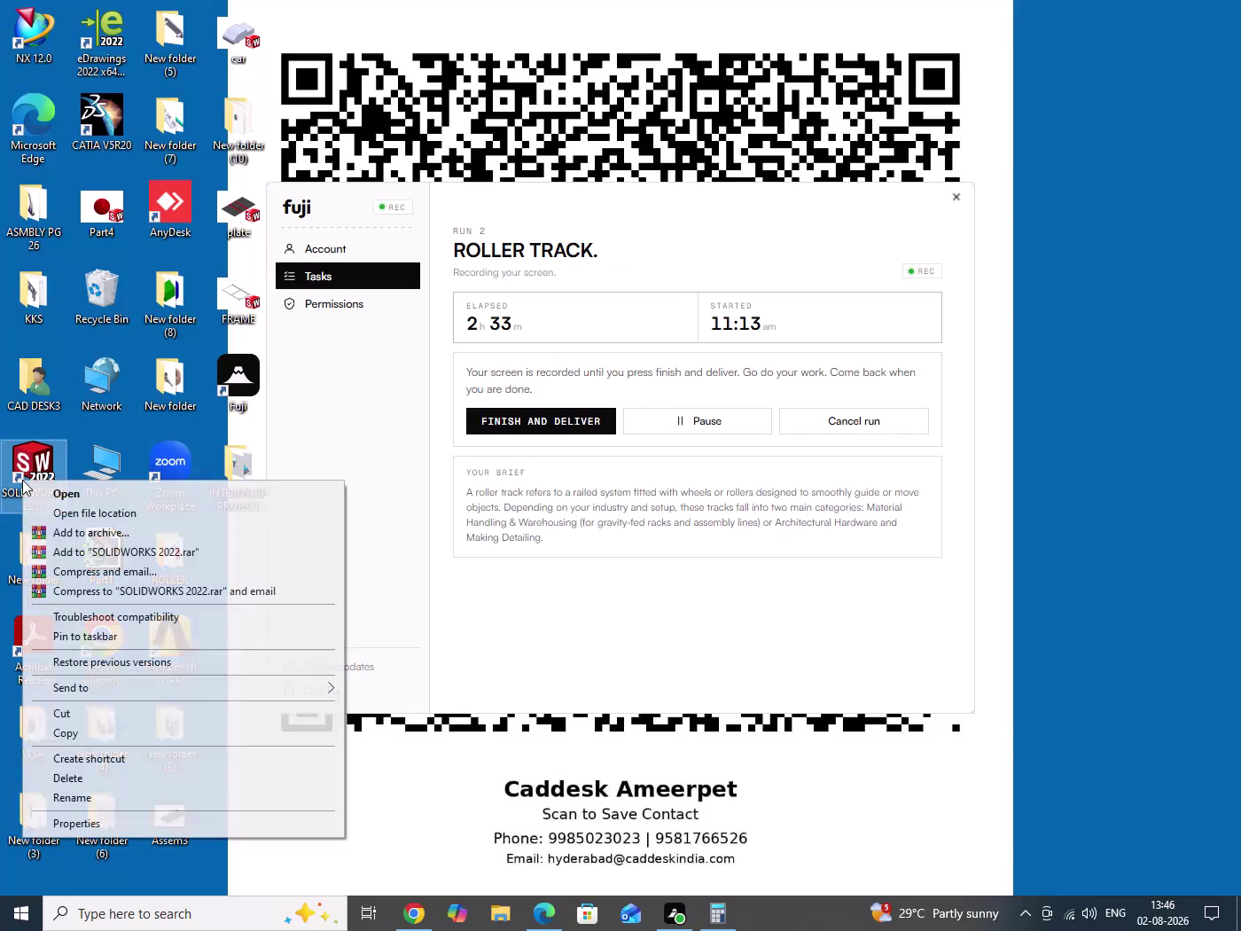
Launch SOLIDWORKS 2022 from the desktop icon and open the ROLLER Part1 drawing.
click(65, 495)
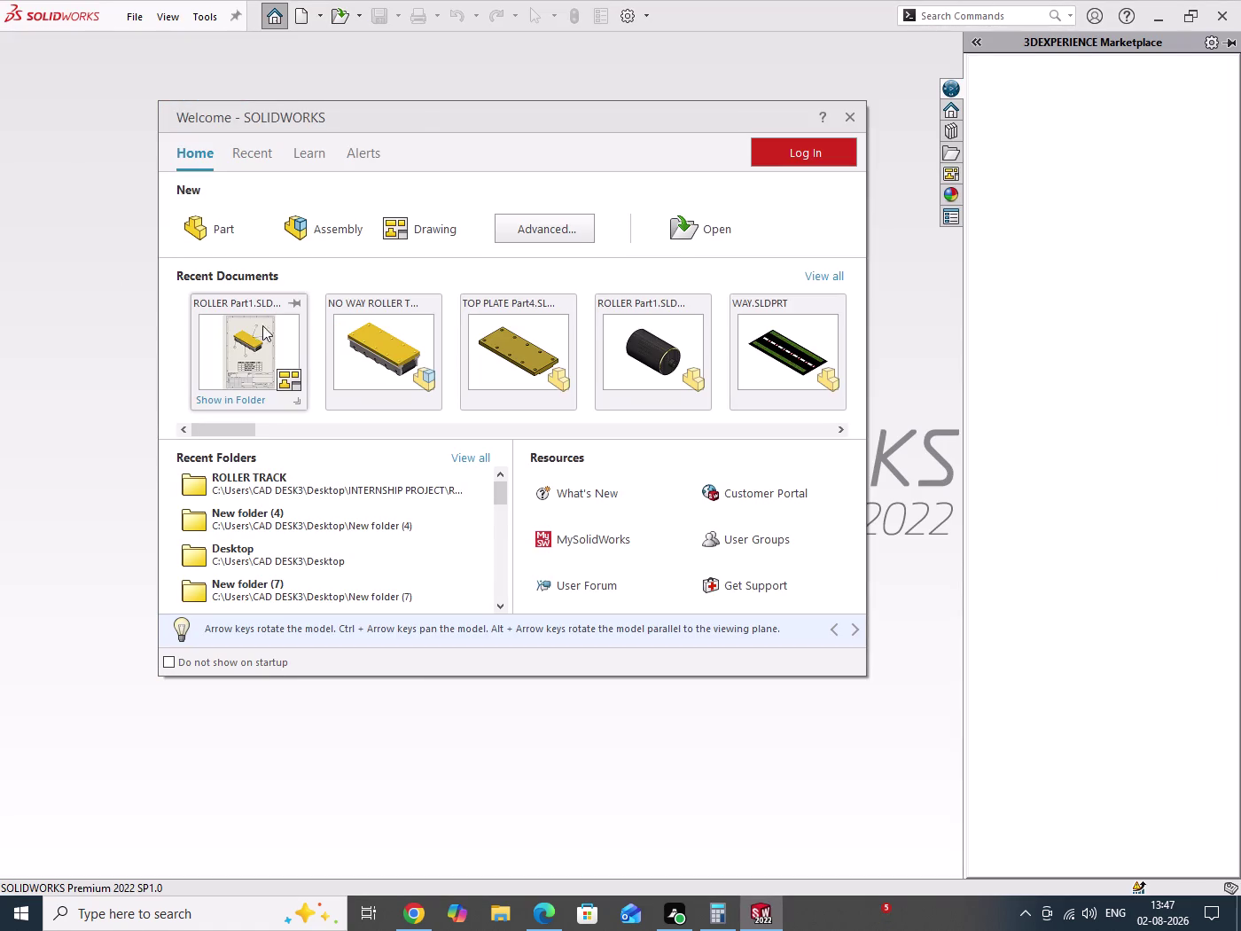
click(256, 346)
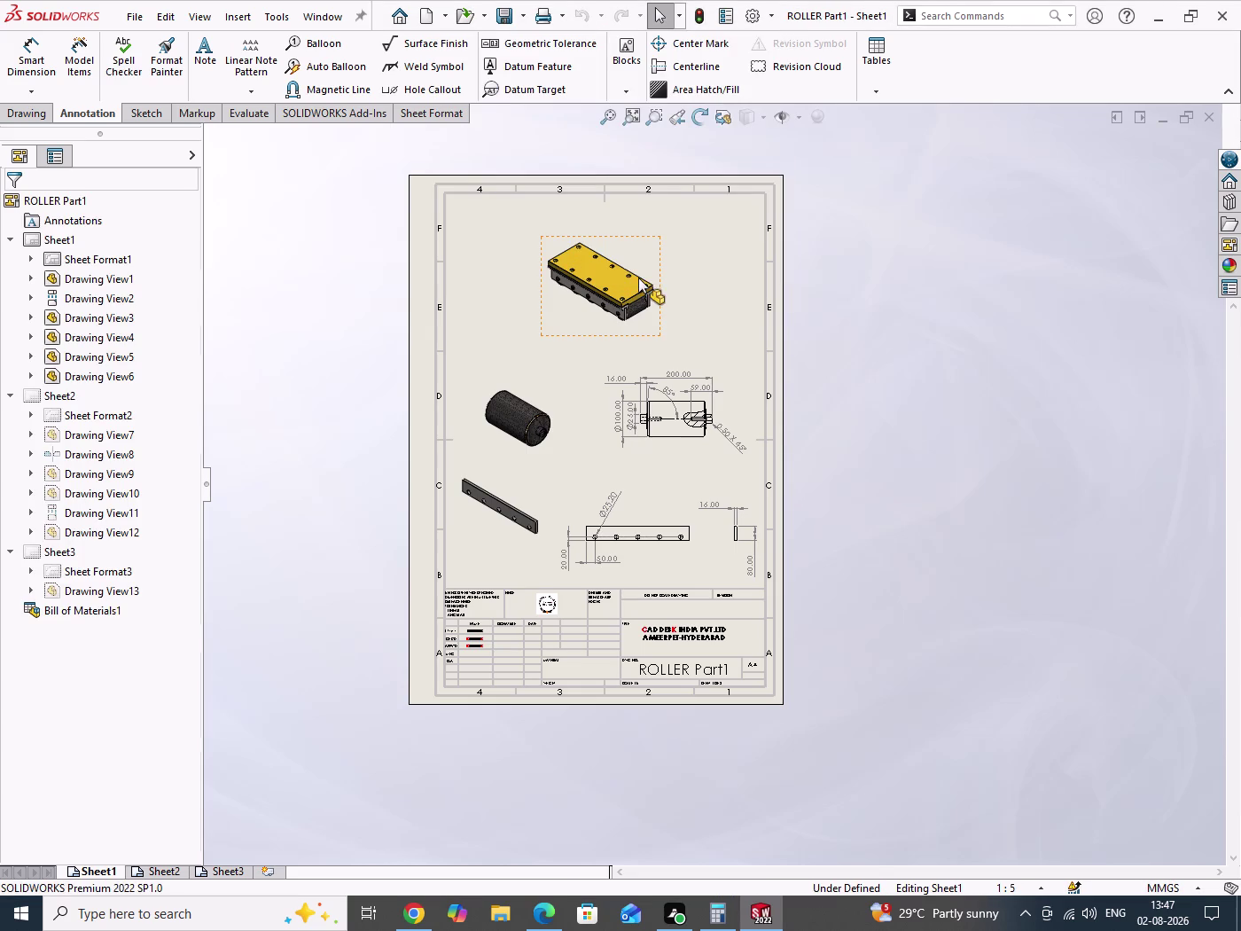
Preview how ROLLER Part1 will print, close the preview, and bring up Page Setup.
drag(947, 288, 1019, 605)
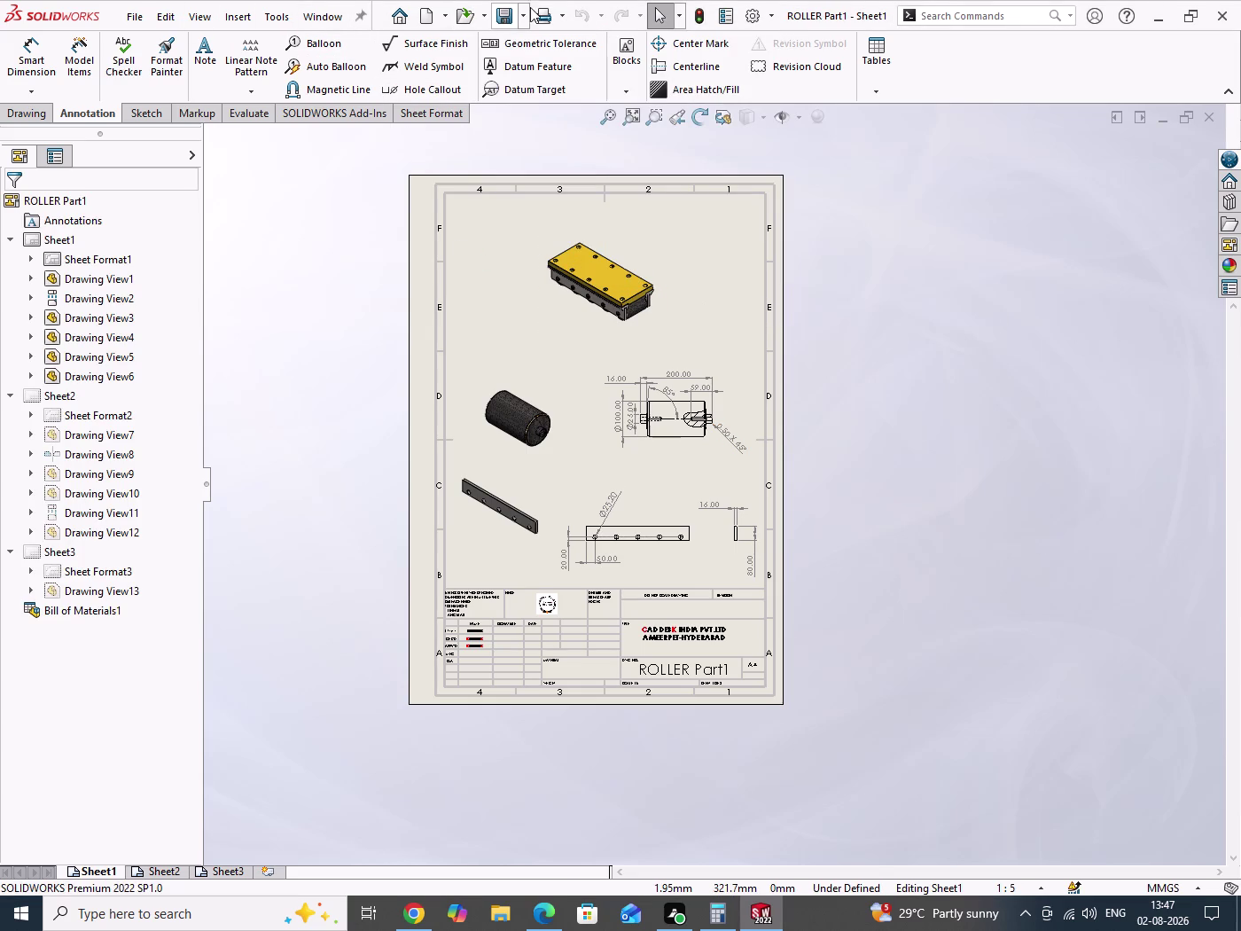
click(564, 20)
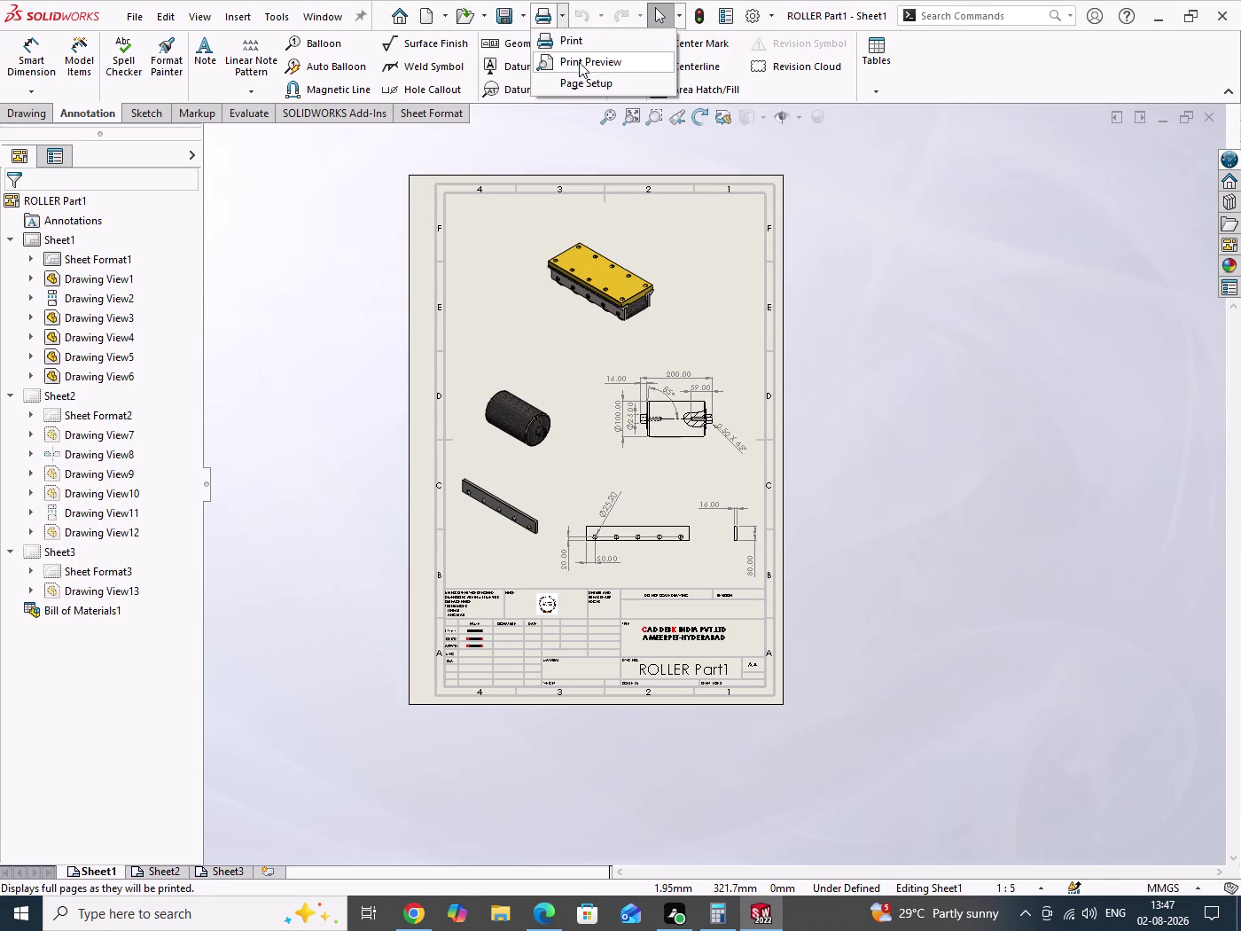
click(587, 68)
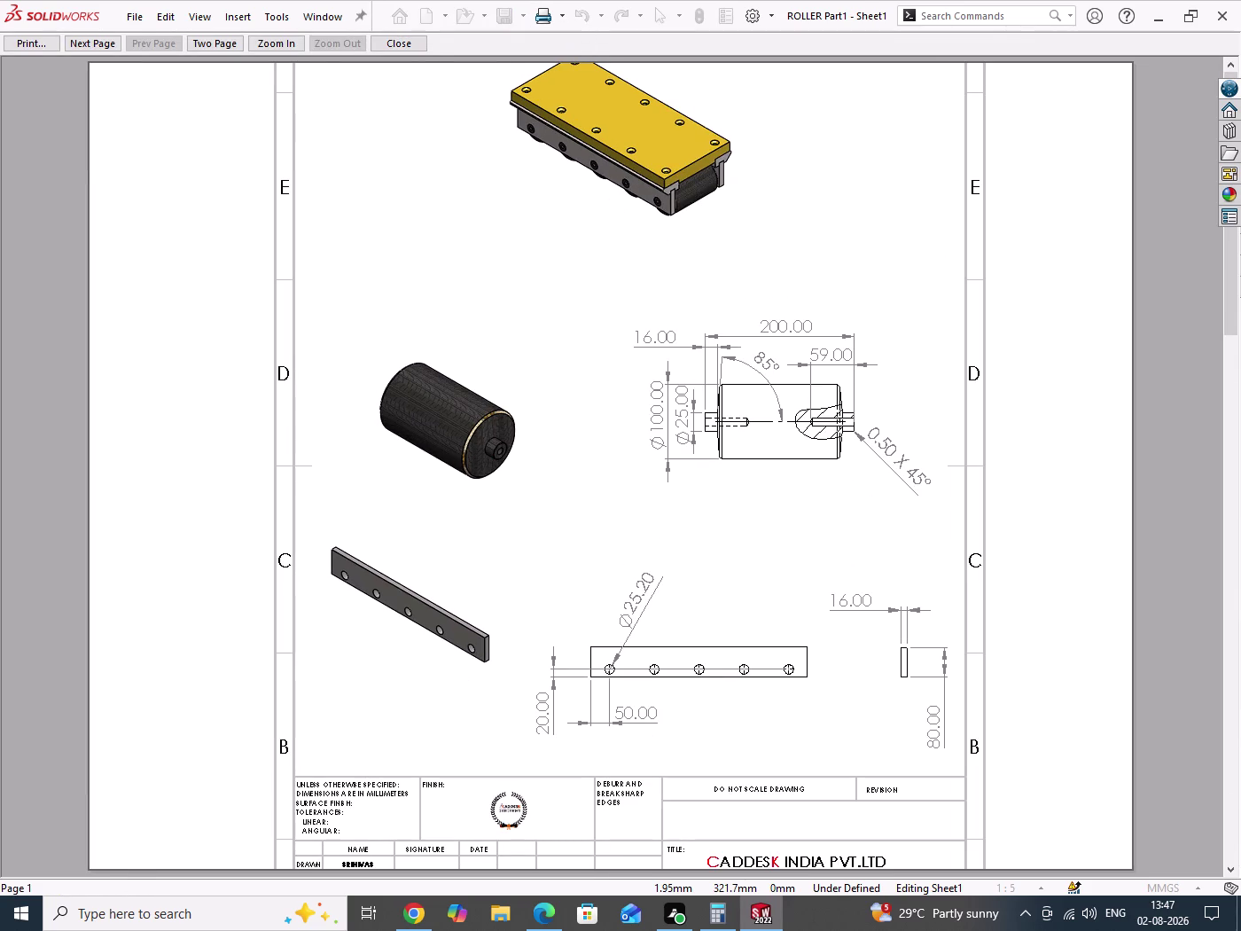
scroll(down, 3)
click(406, 44)
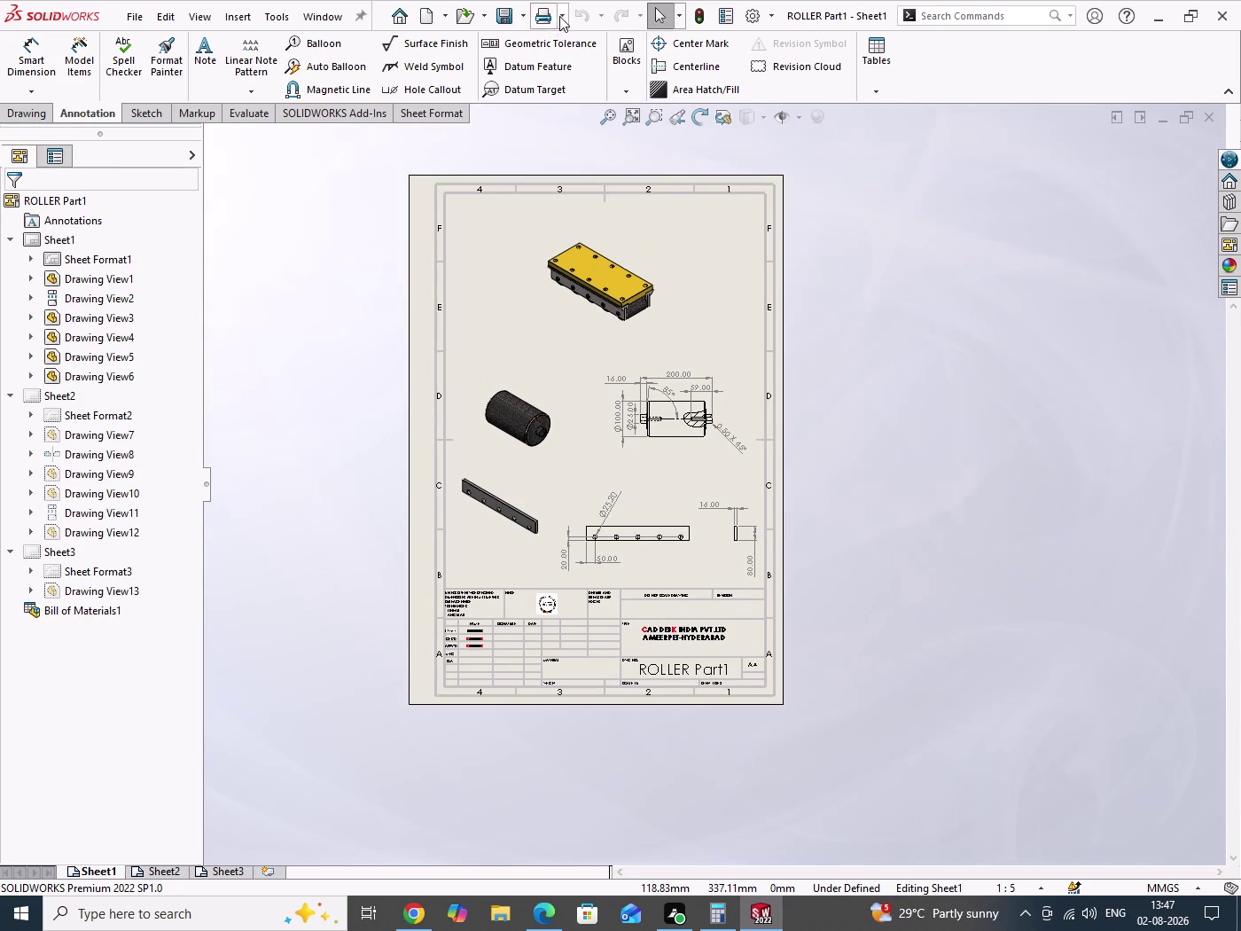
click(562, 14)
click(576, 86)
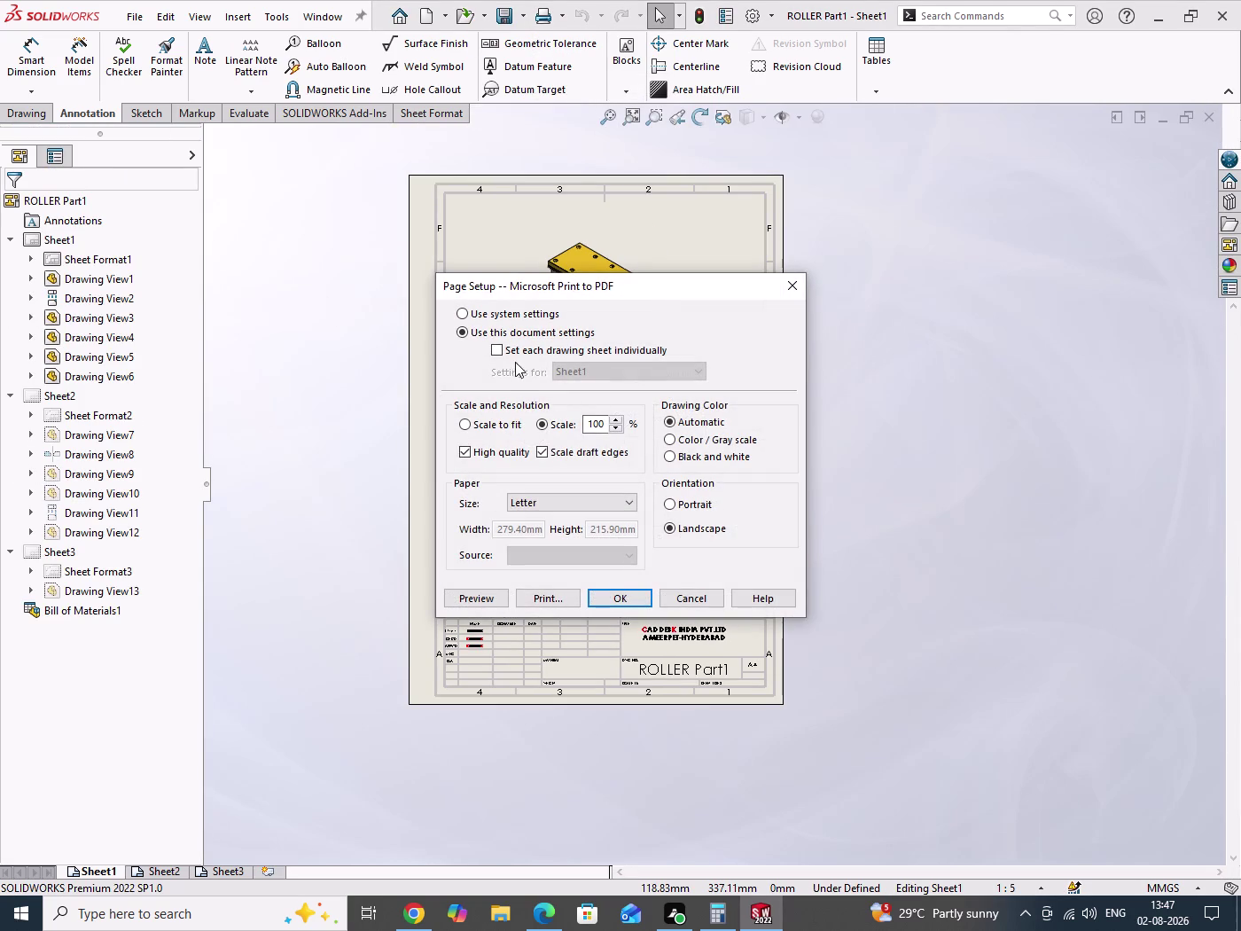
Set page setup to scale to fit on A4, preview, and advance to Sheet2.
click(492, 428)
click(539, 510)
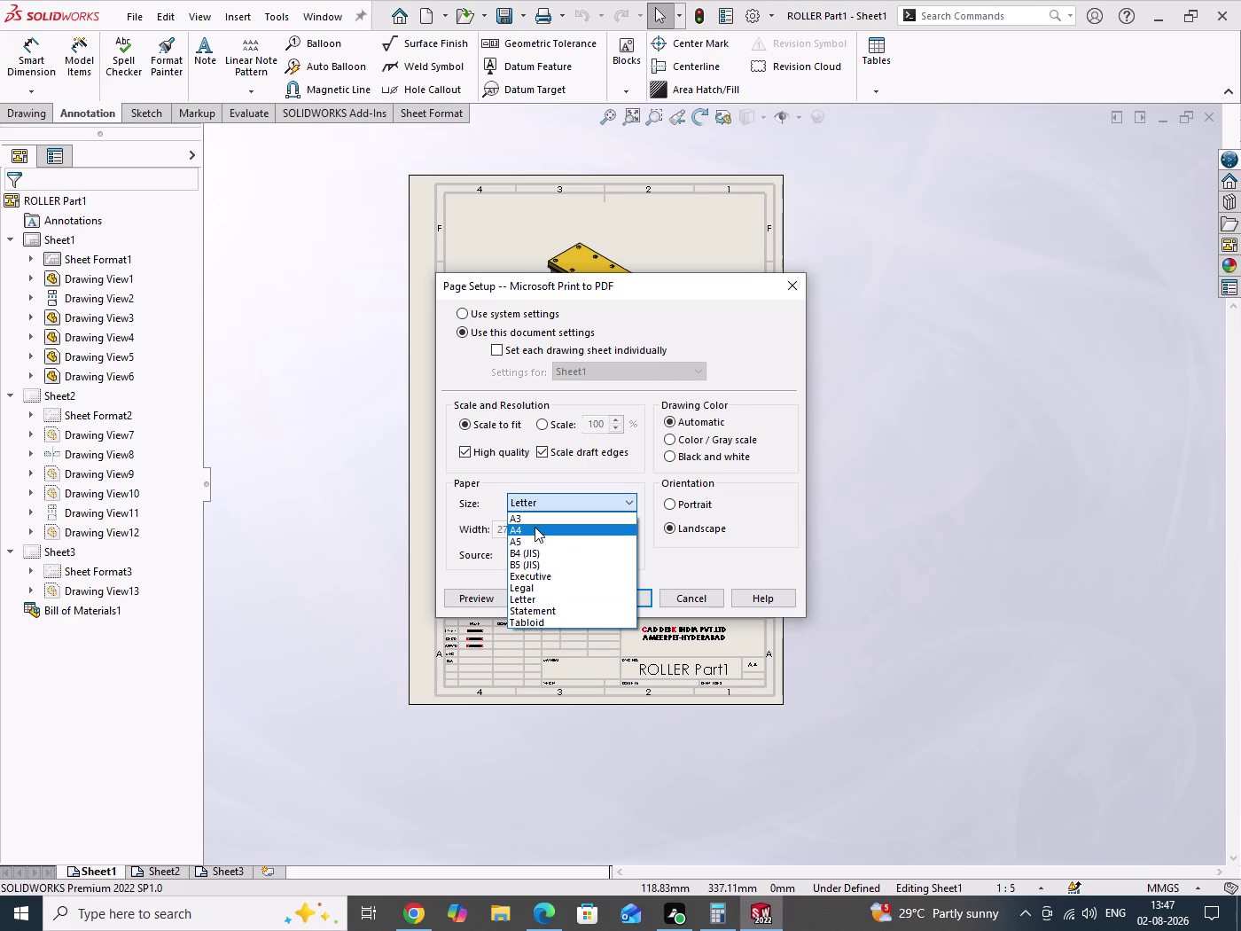
click(534, 529)
click(493, 603)
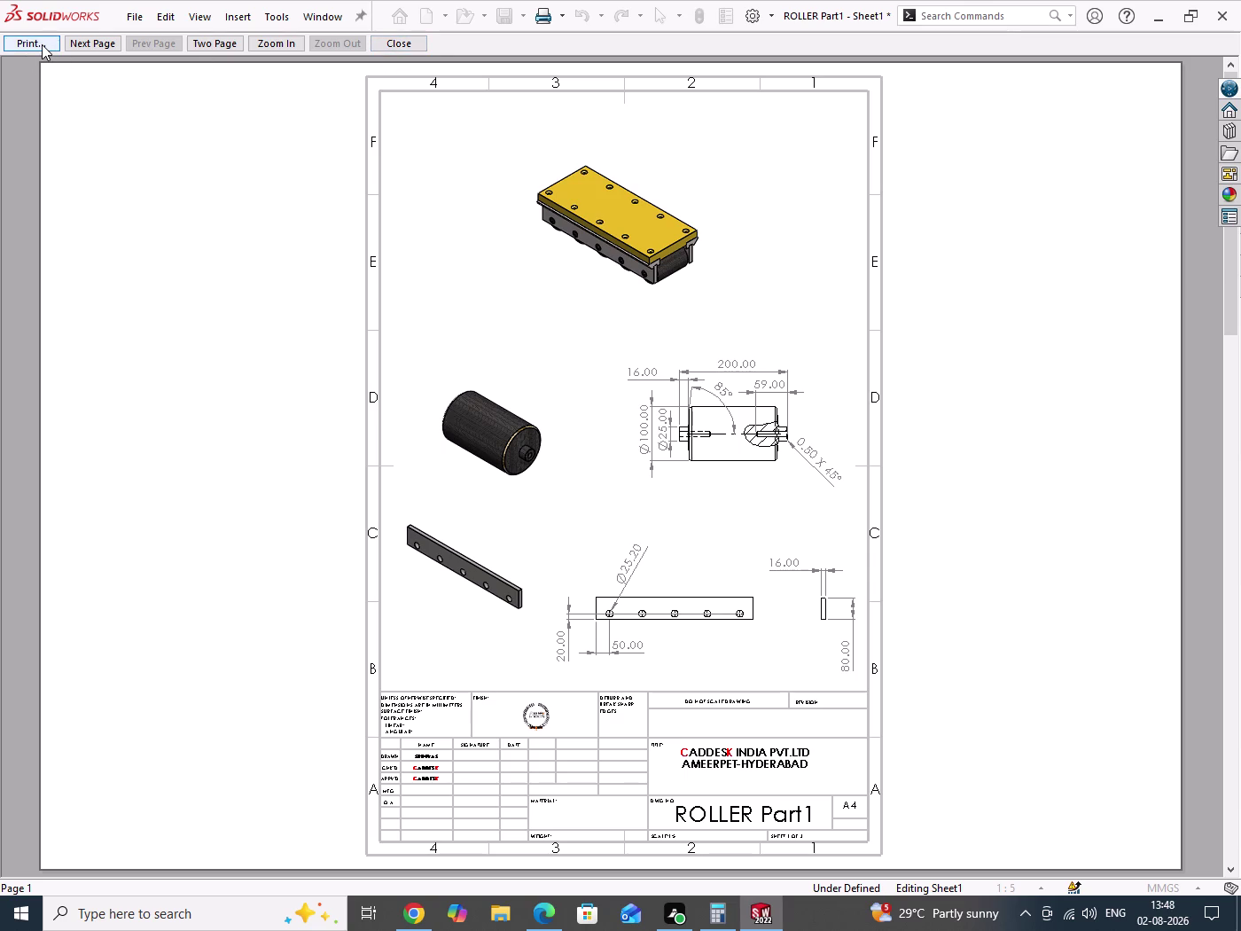
click(88, 42)
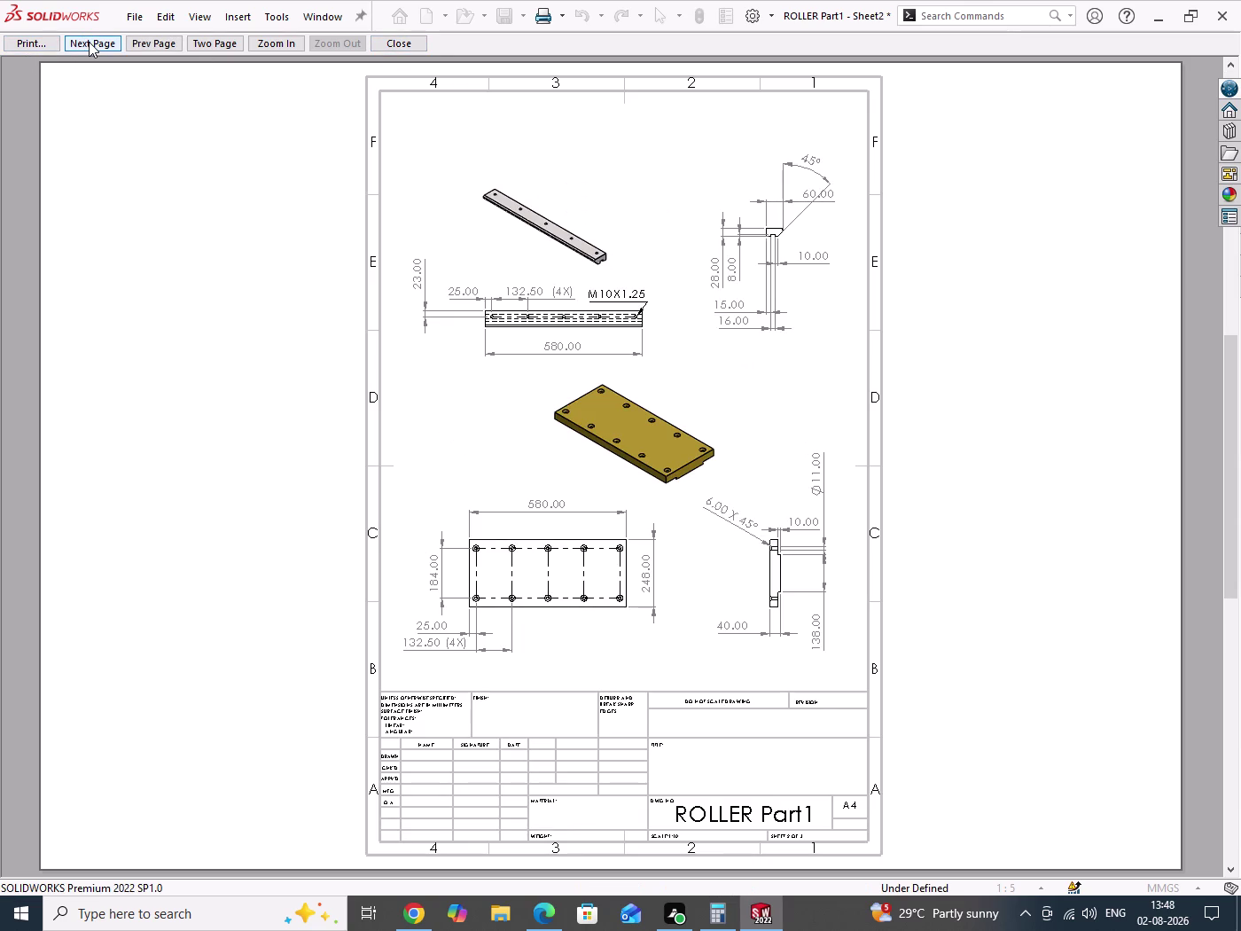
Page through Sheets 1–3 in preview, then open the PDF print settings' margins.
click(90, 43)
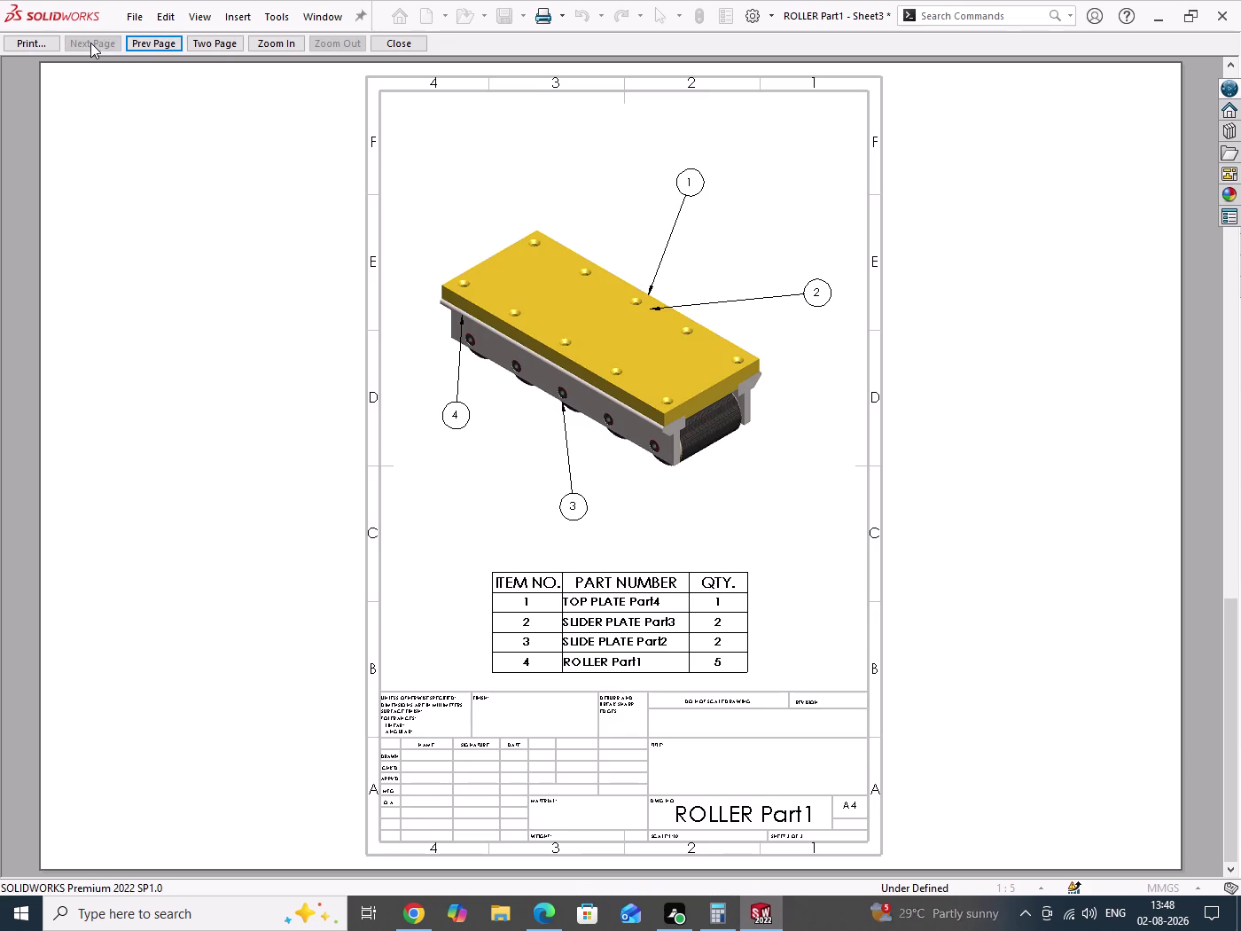
click(152, 43)
click(153, 43)
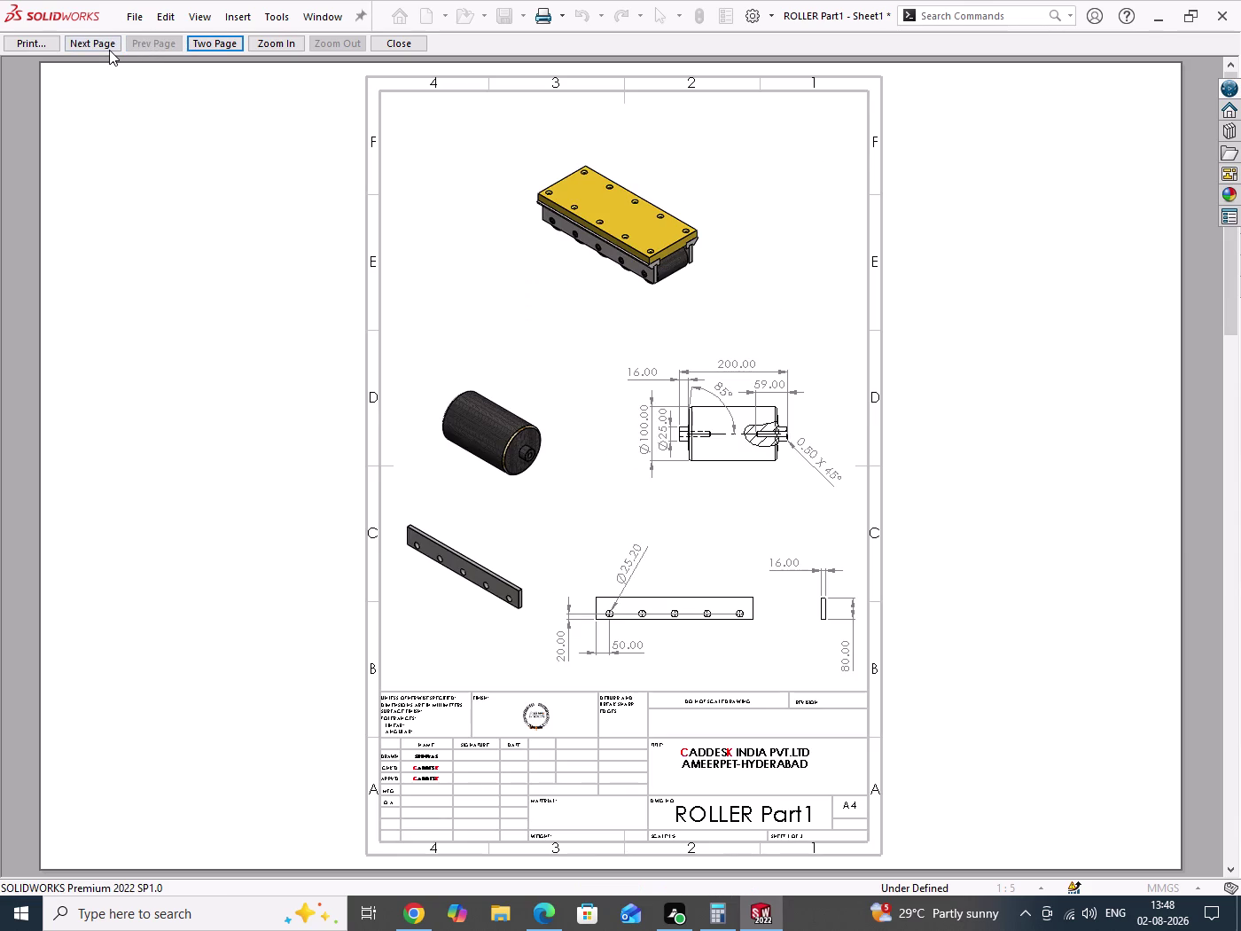
click(30, 44)
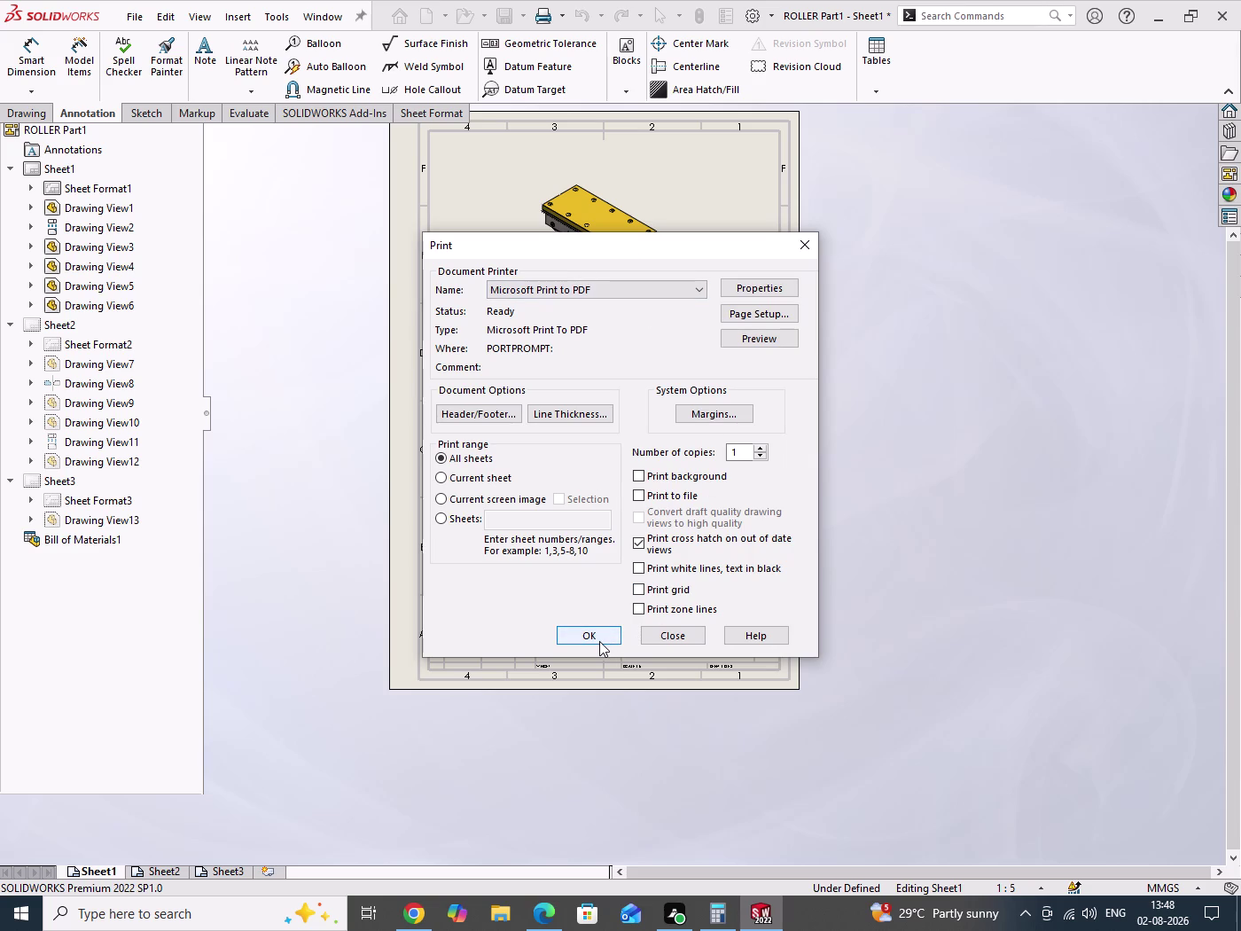
click(690, 415)
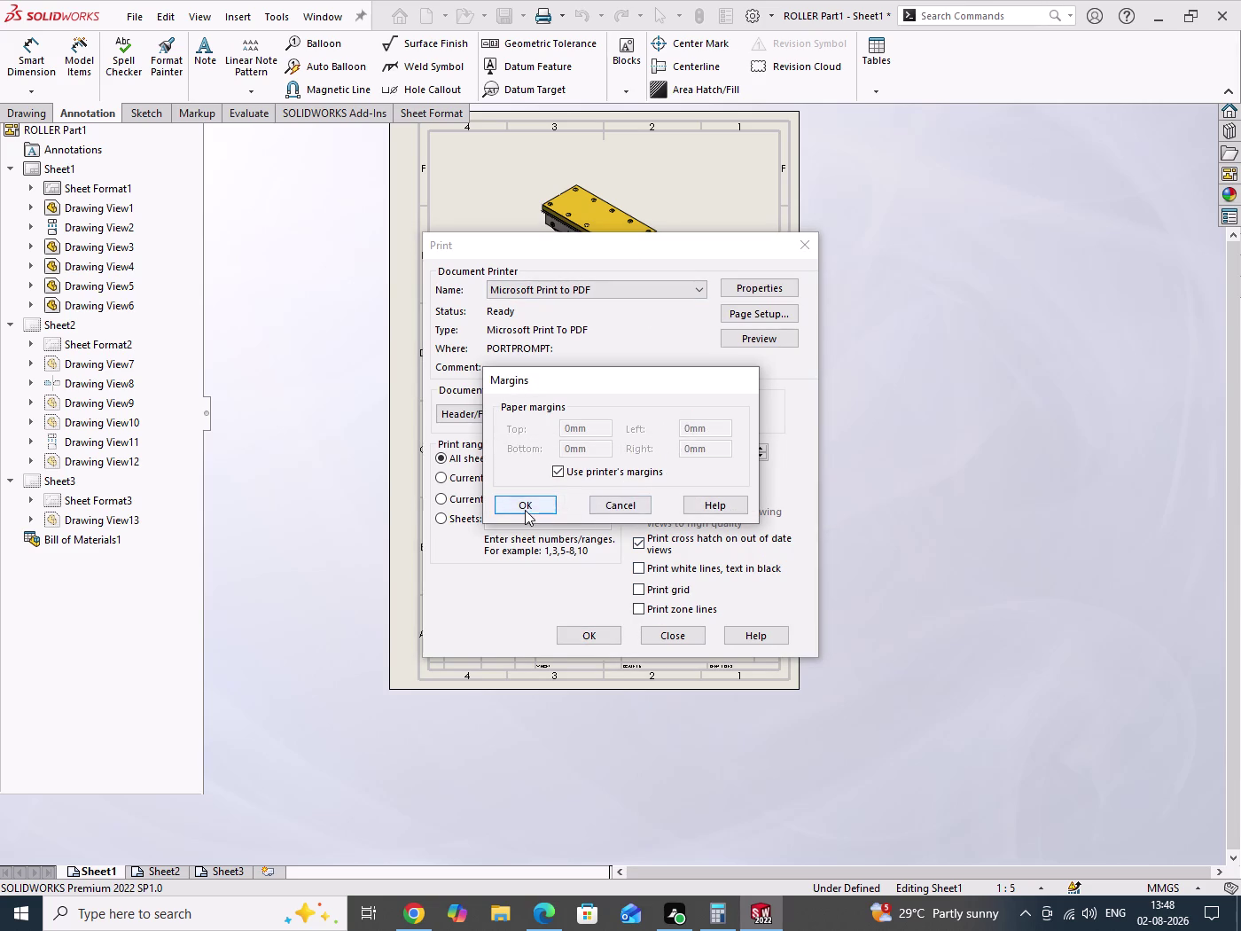
Keep the printer margins and page through the print preview to the last sheet.
click(525, 507)
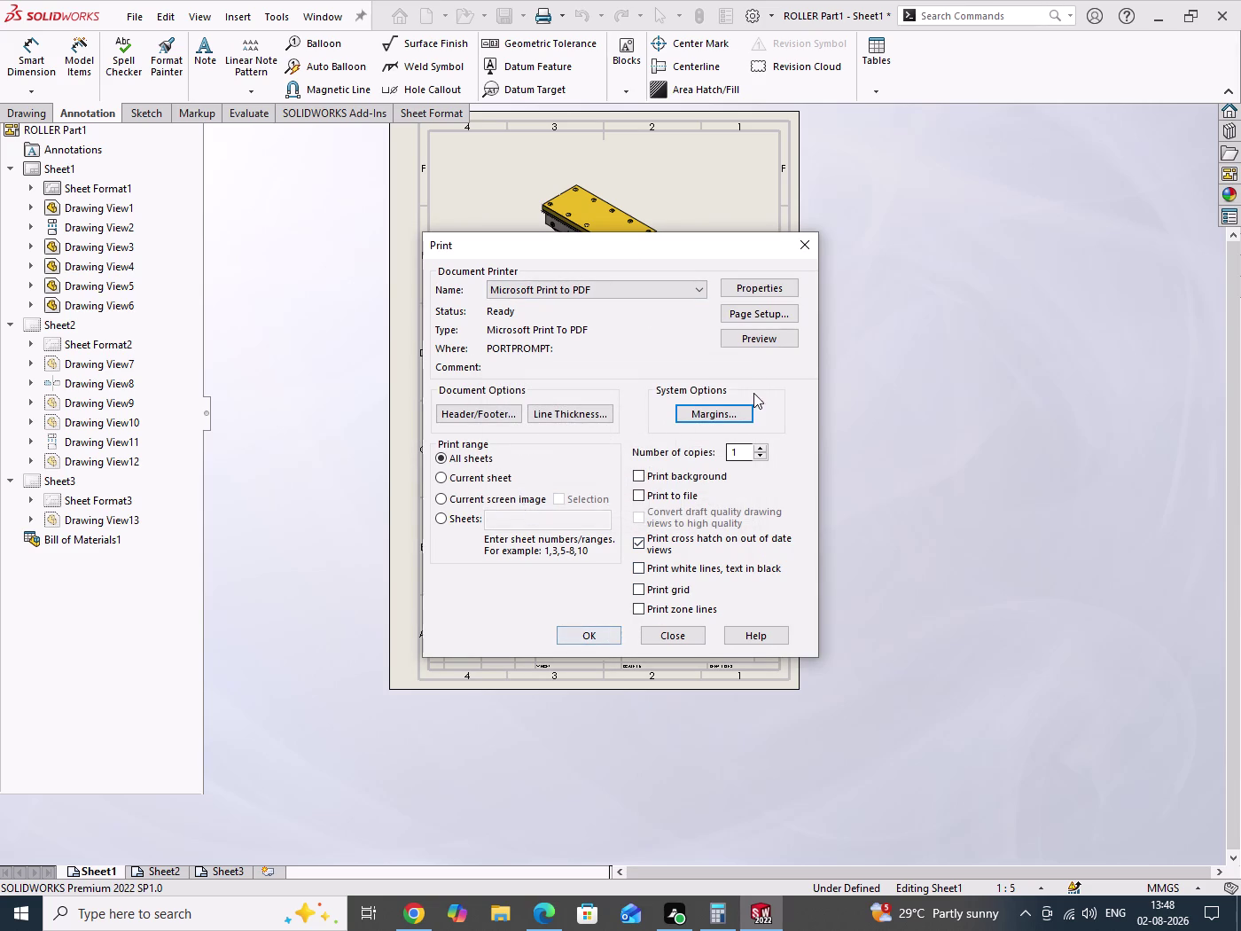
click(757, 342)
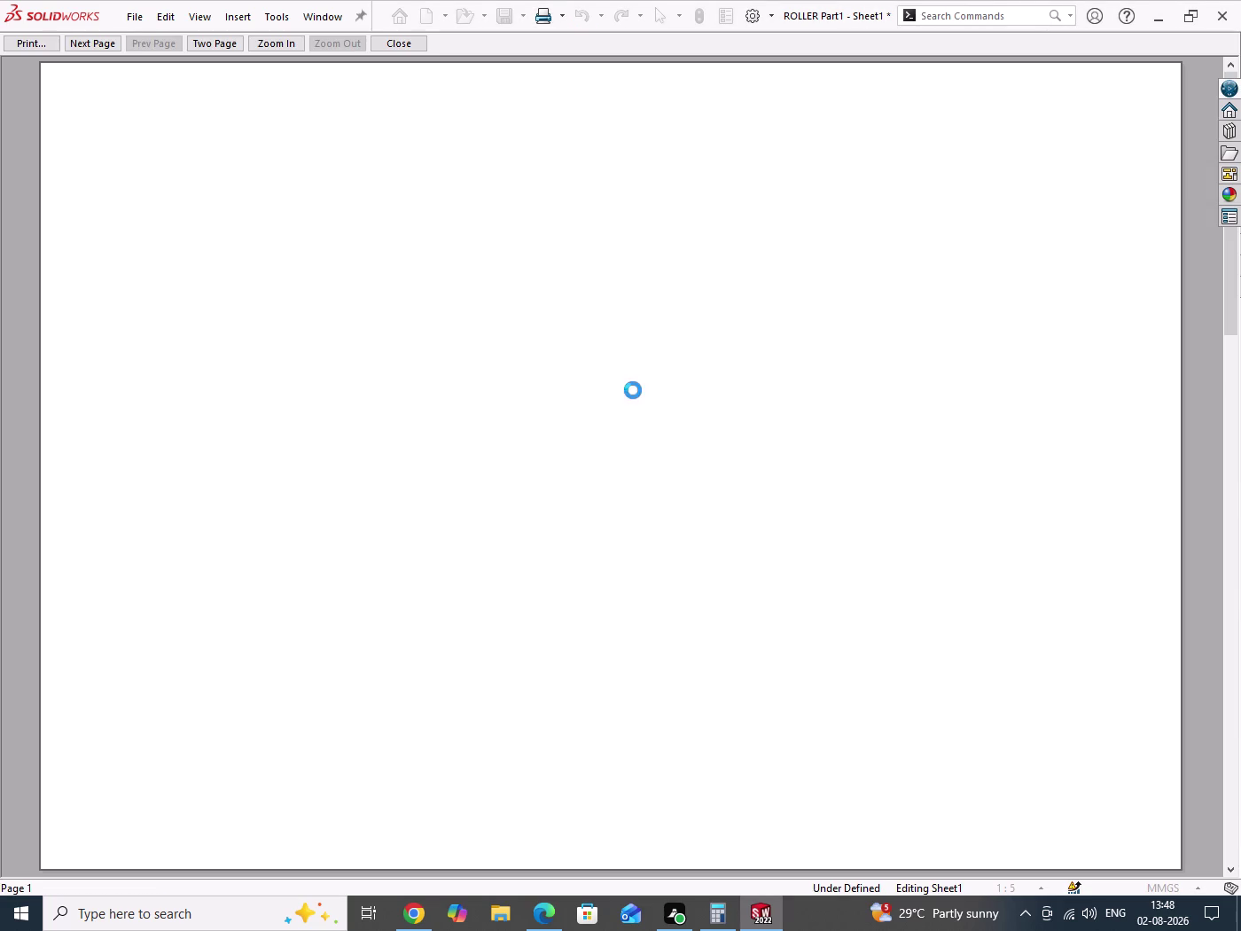
click(111, 48)
click(100, 48)
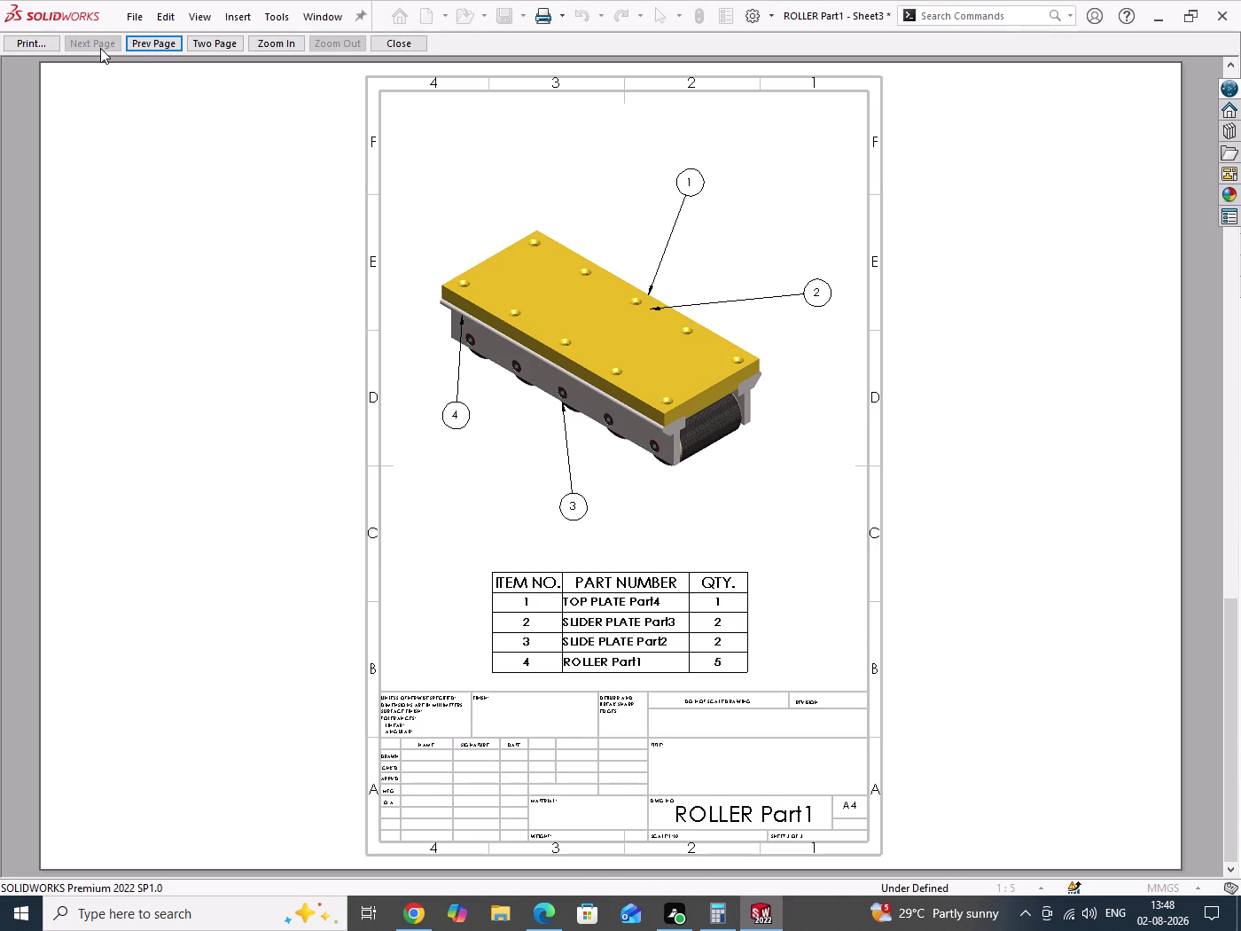
click(9, 45)
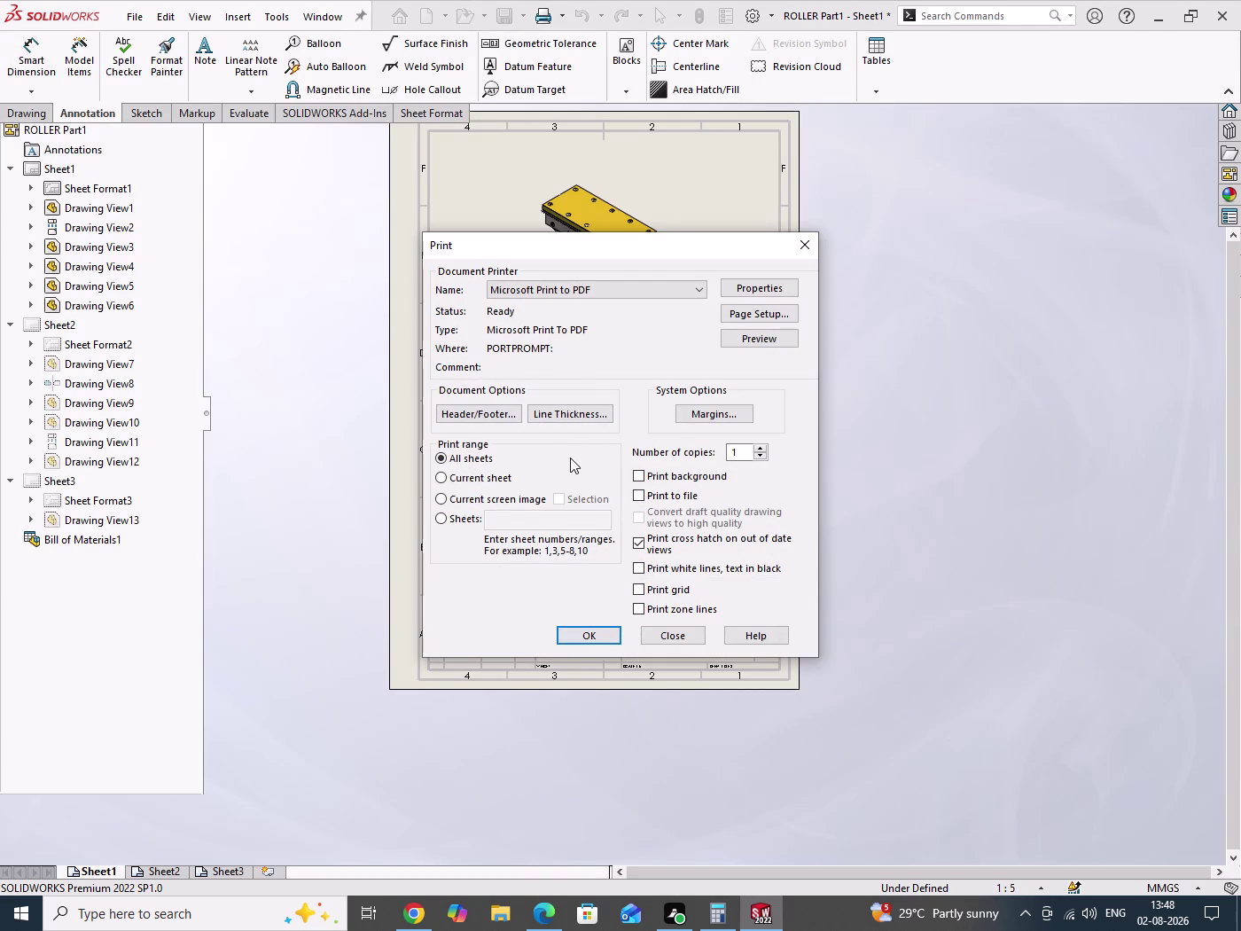
Confirm landscape orientation in printer properties and the A4 scale-to-fit page setup.
click(765, 291)
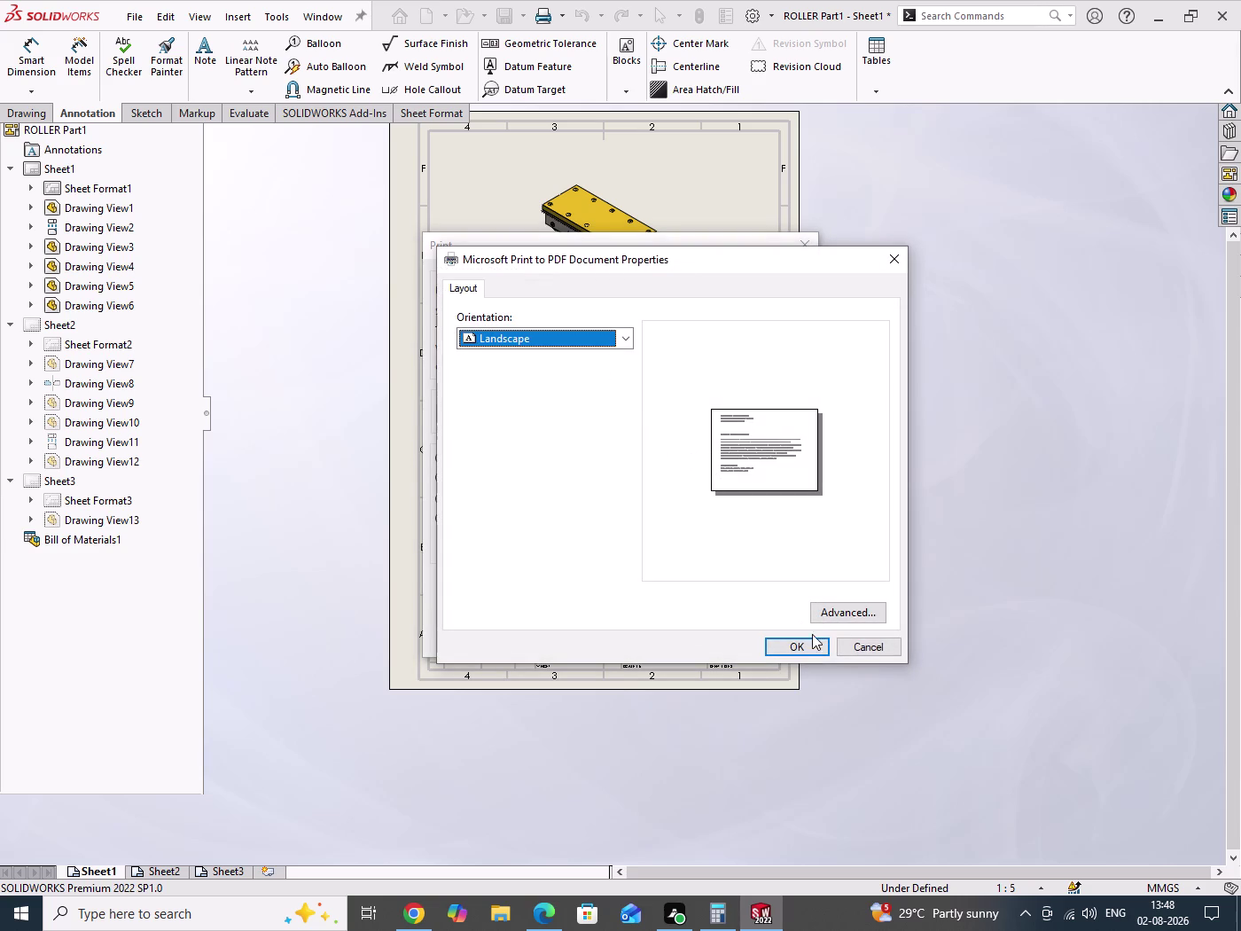
click(795, 648)
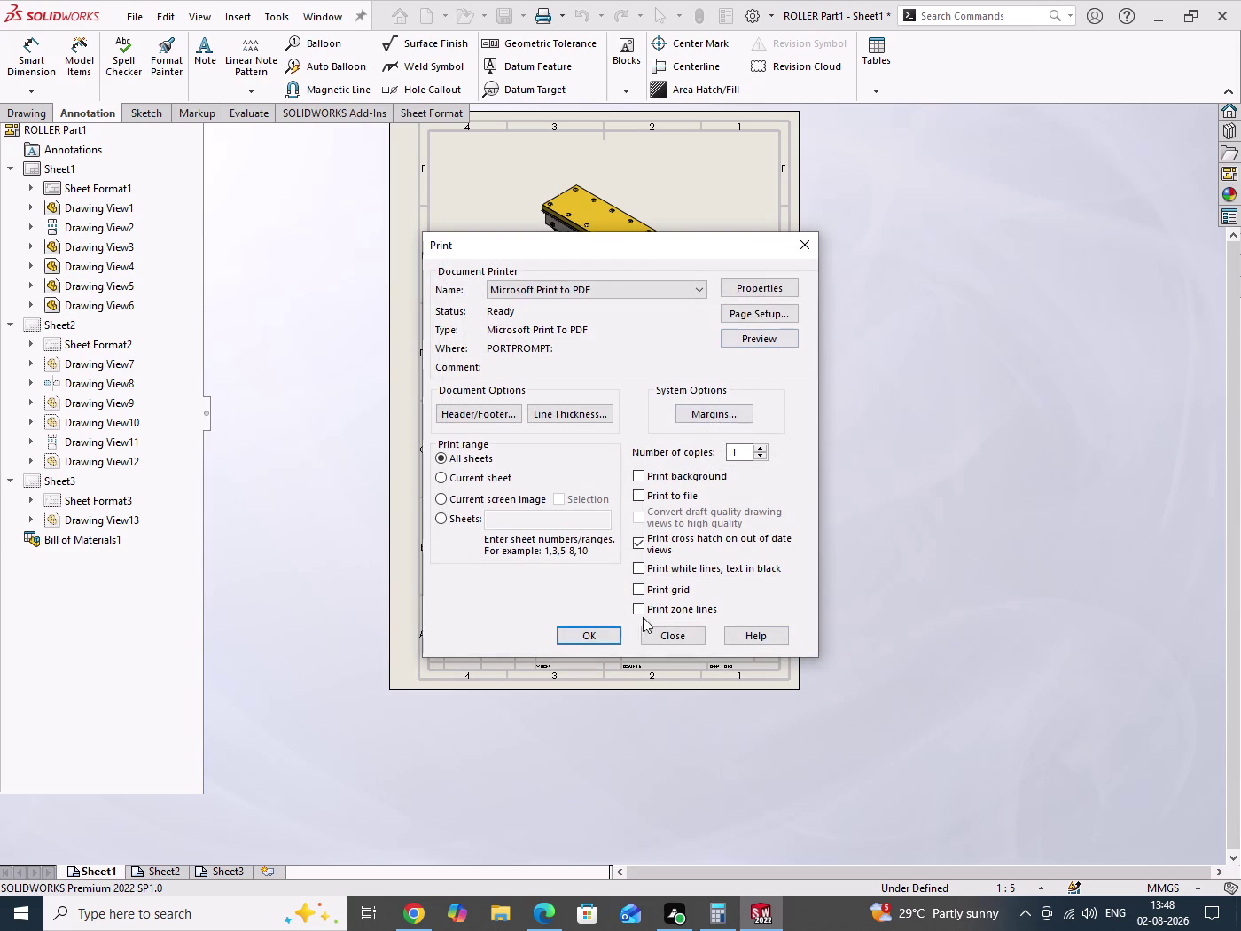
click(739, 315)
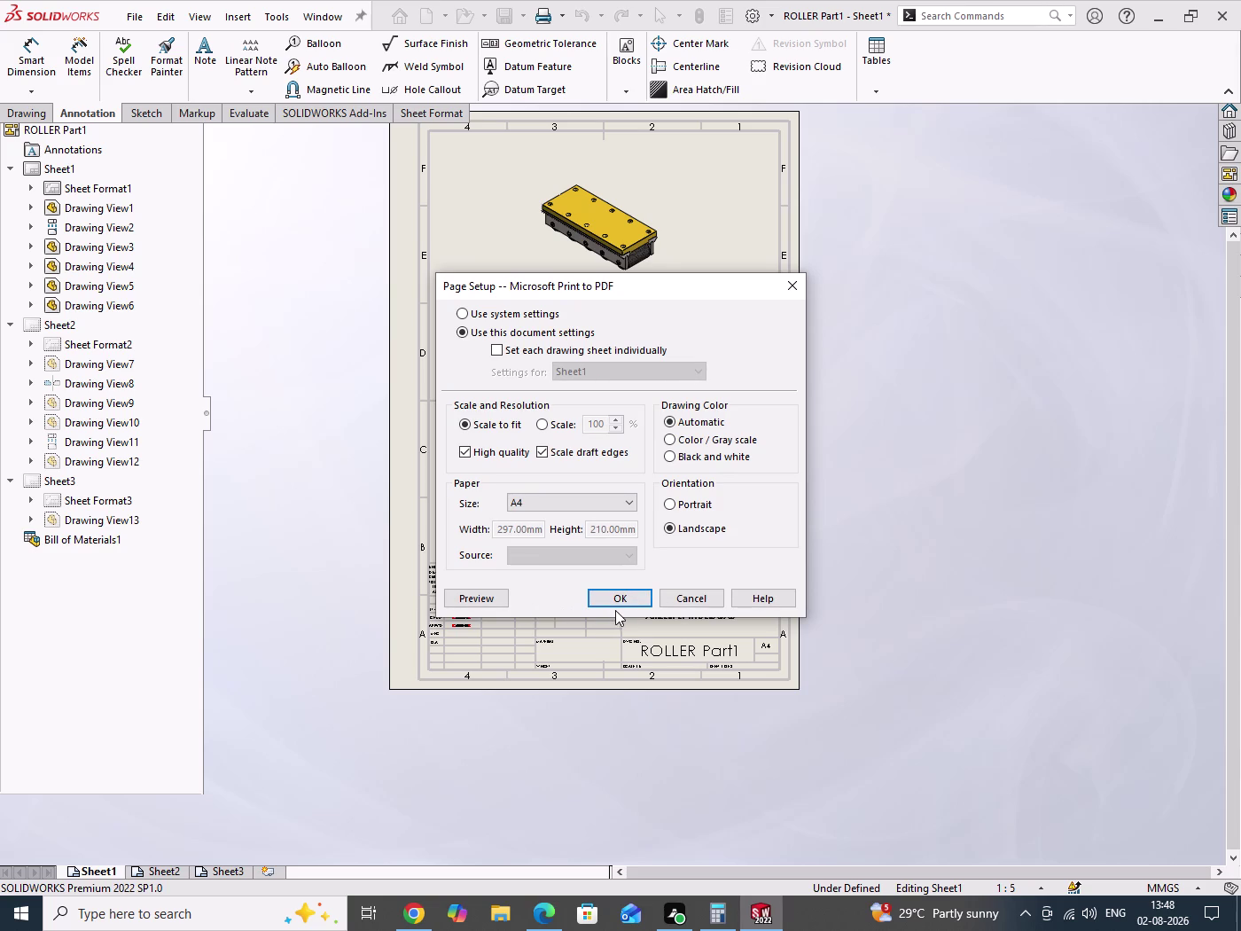
click(616, 602)
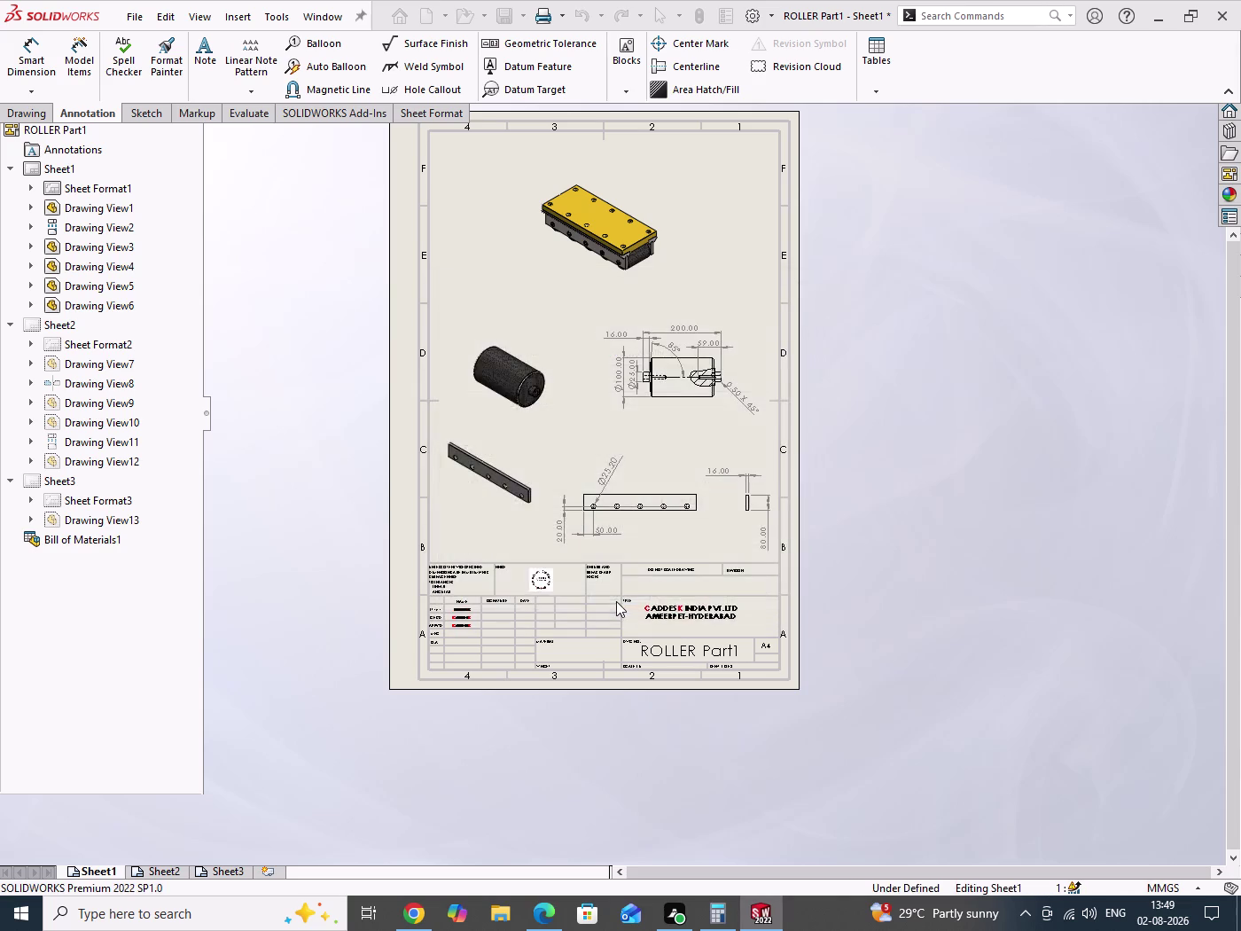
Print to PDF and browse to Desktop > INTERNSHIP PROJECT > ROLLER TRACK.
click(601, 636)
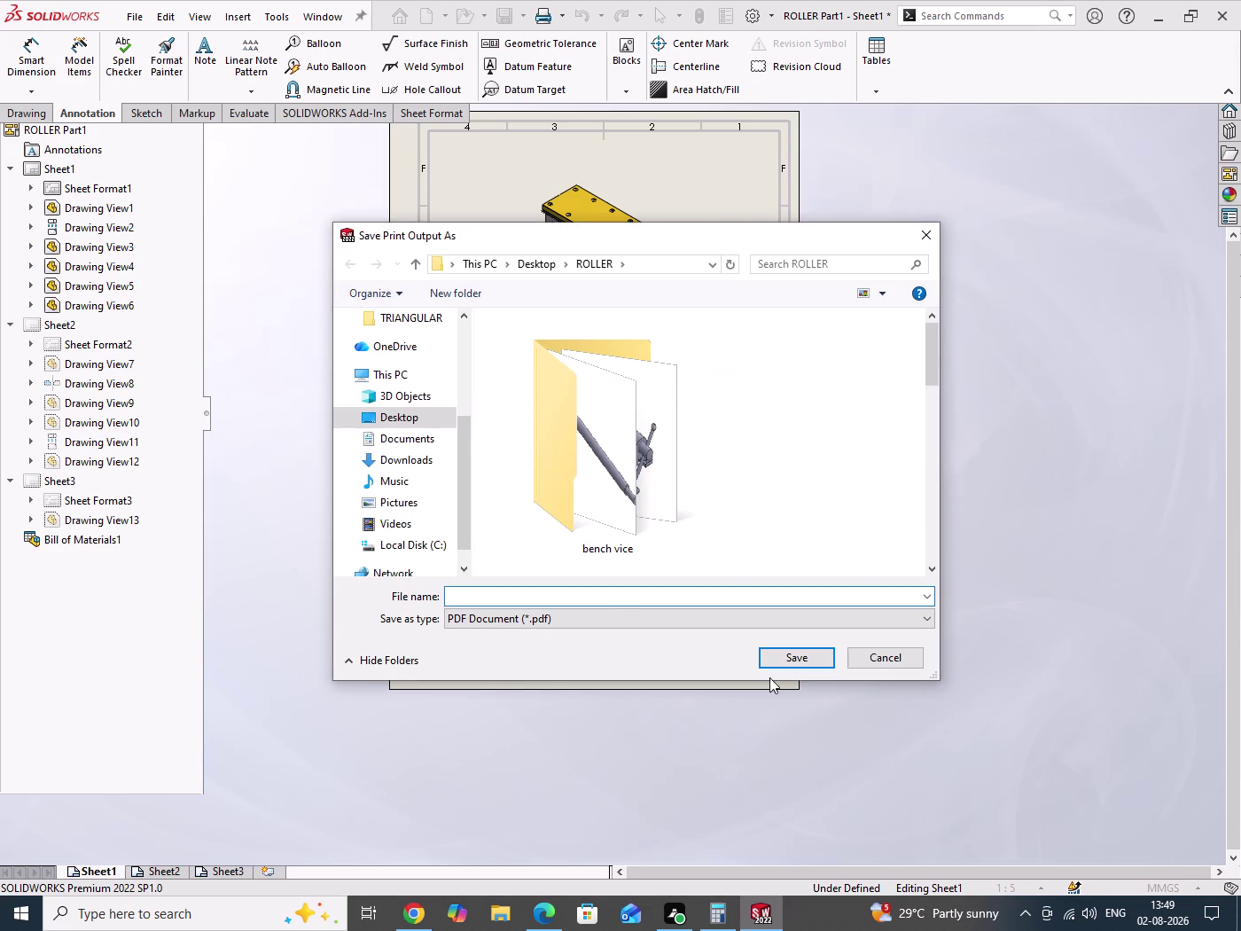
drag(935, 681, 936, 703)
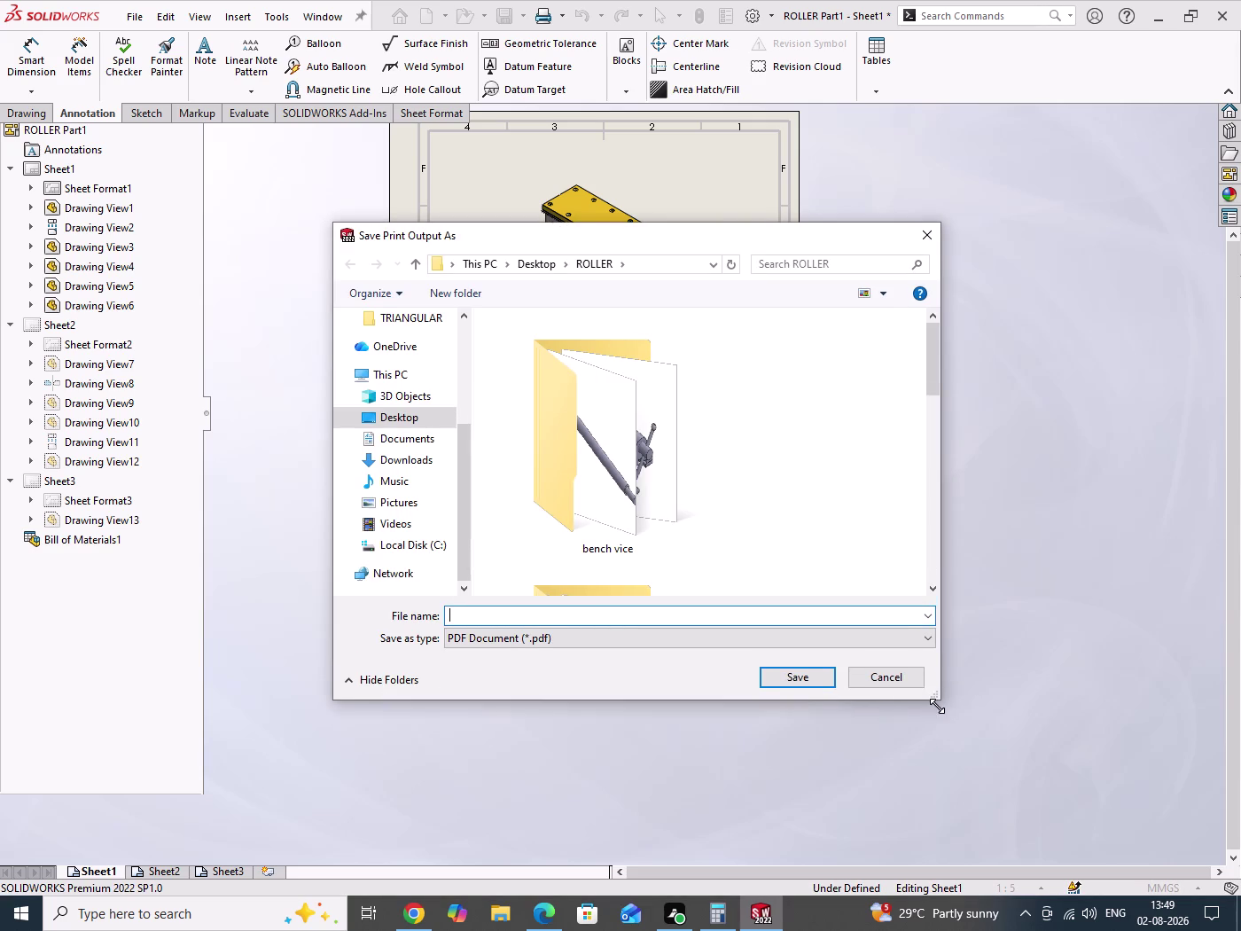
drag(936, 702, 958, 783)
scroll(down, 3)
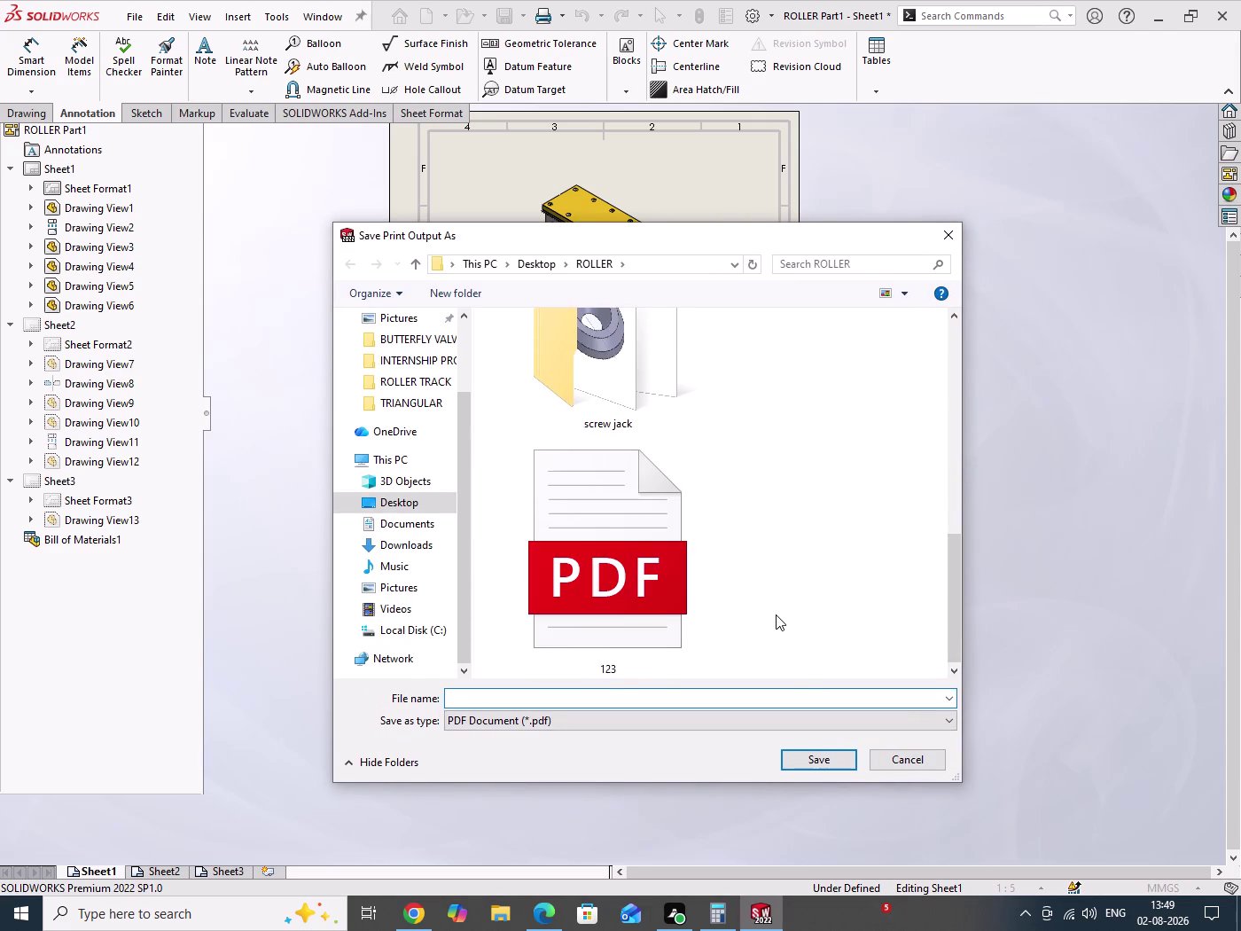
scroll(down, 3)
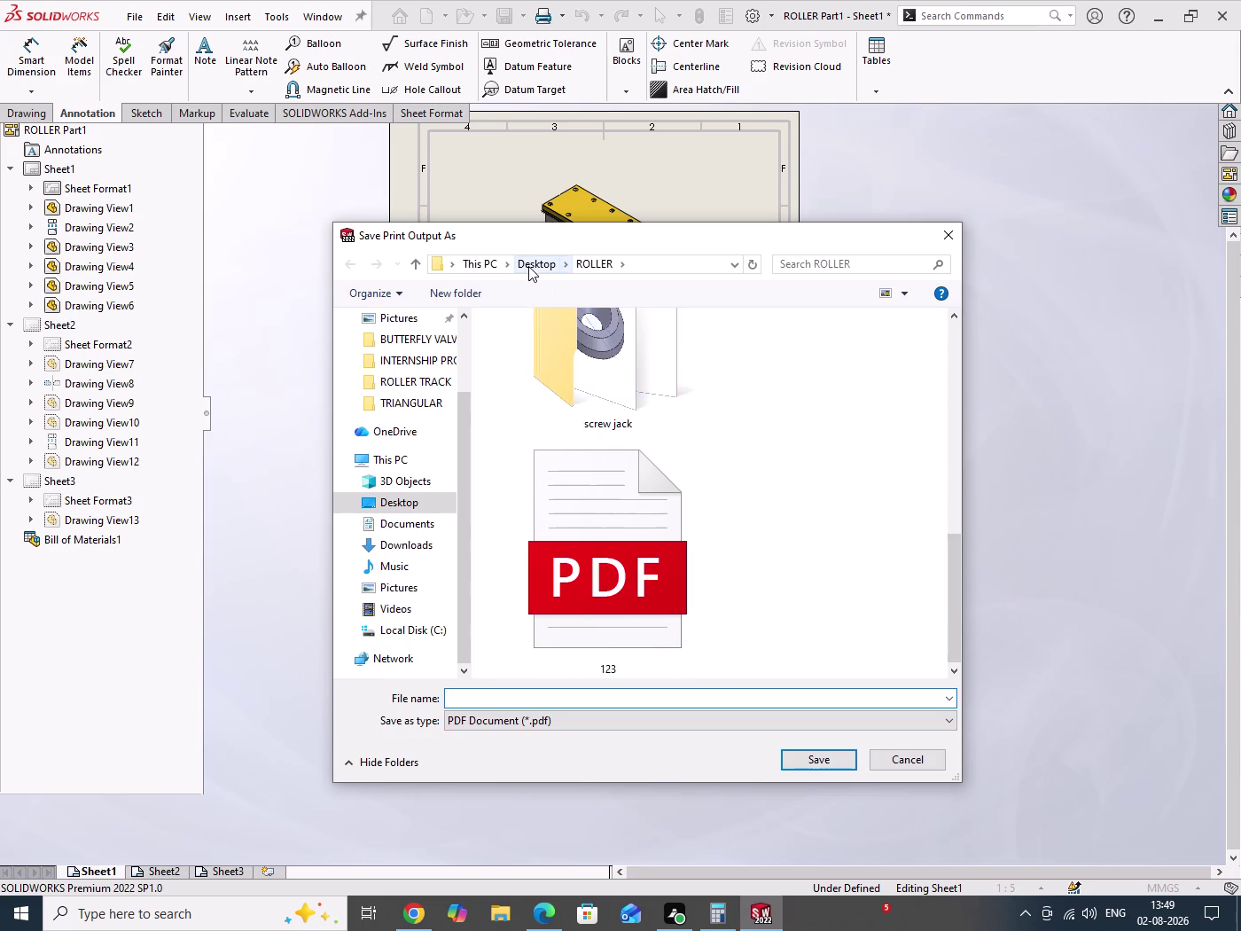
click(529, 266)
double_click(538, 366)
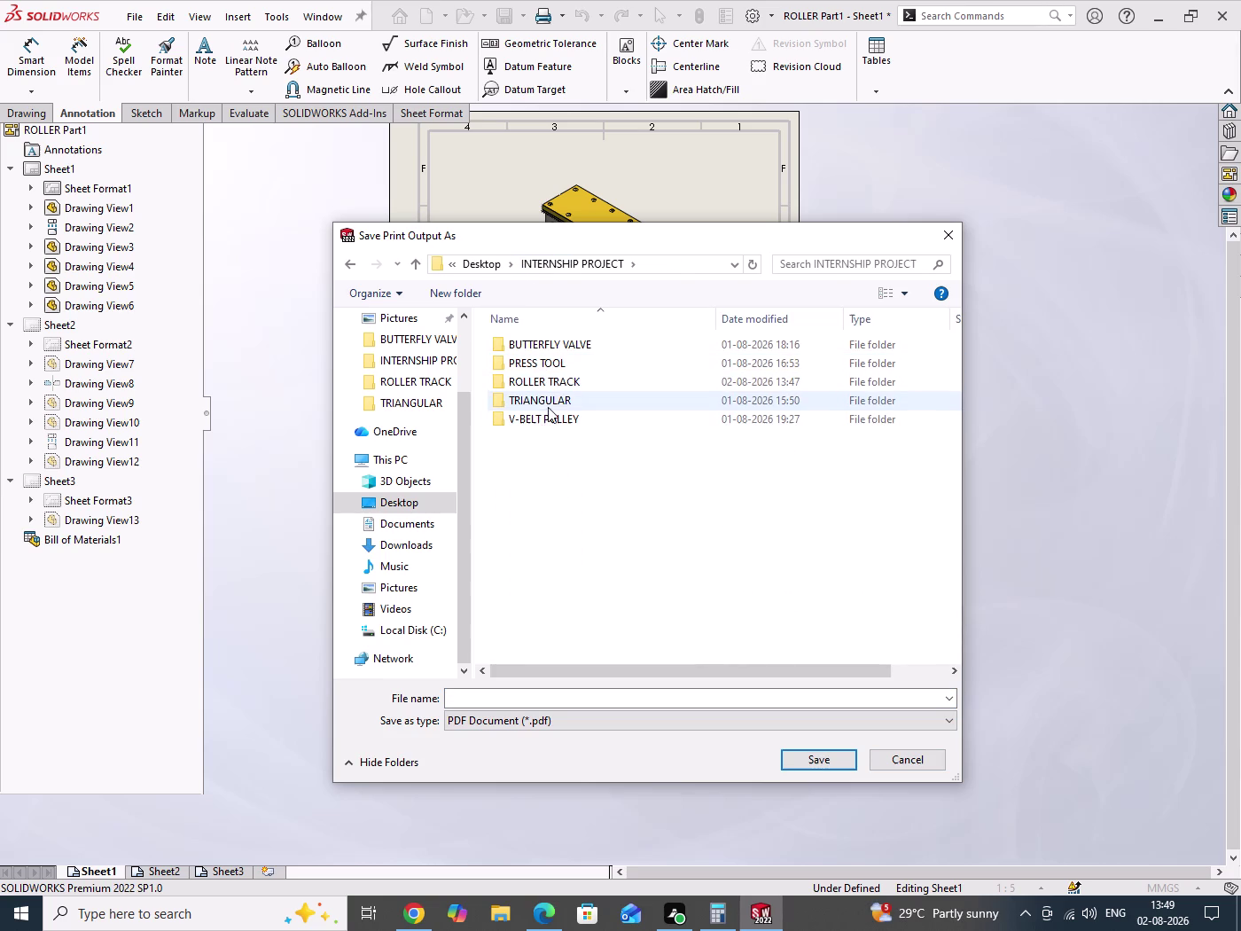
double_click(547, 383)
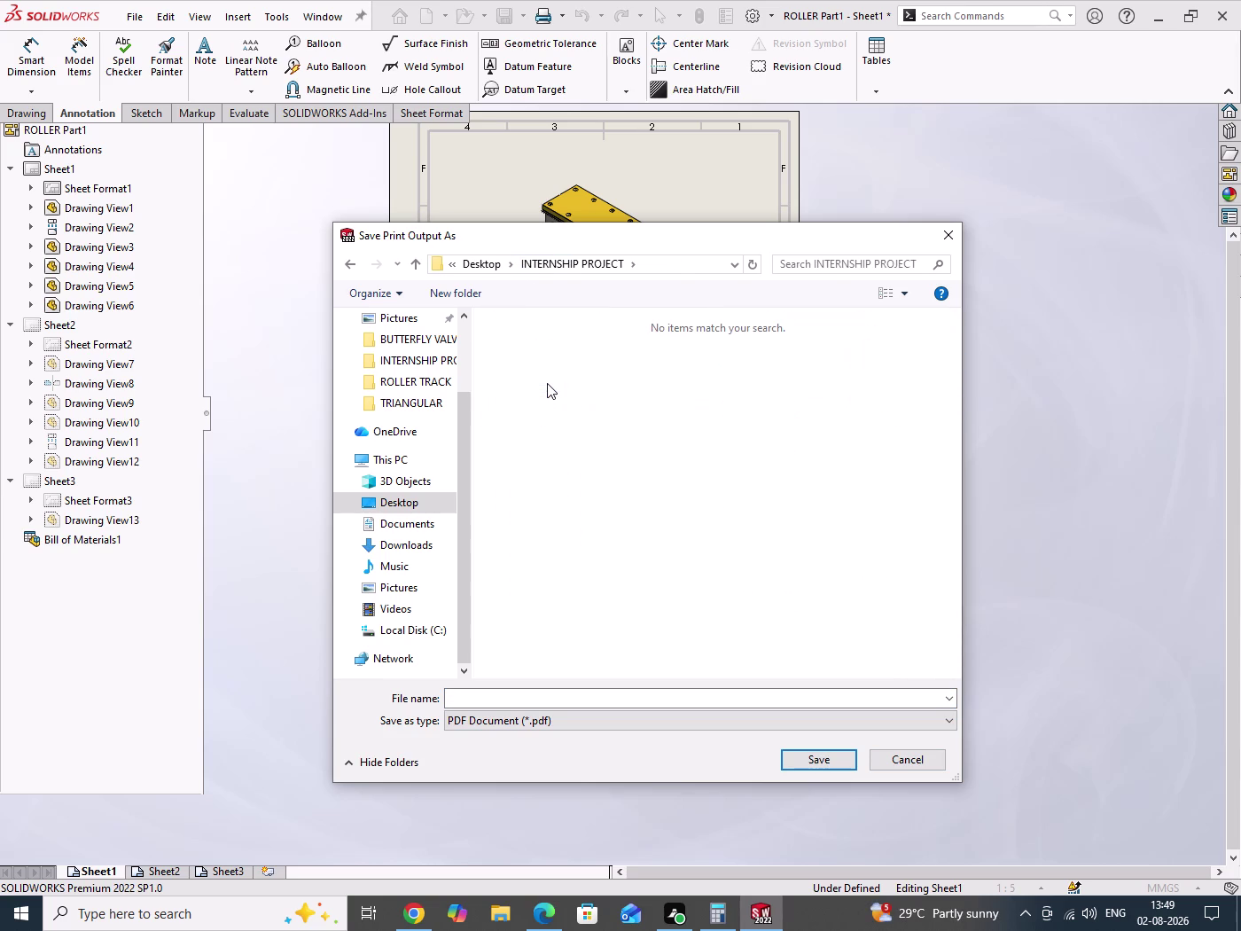
Name the print output 'ROLLER PDF' and save it.
click(501, 698)
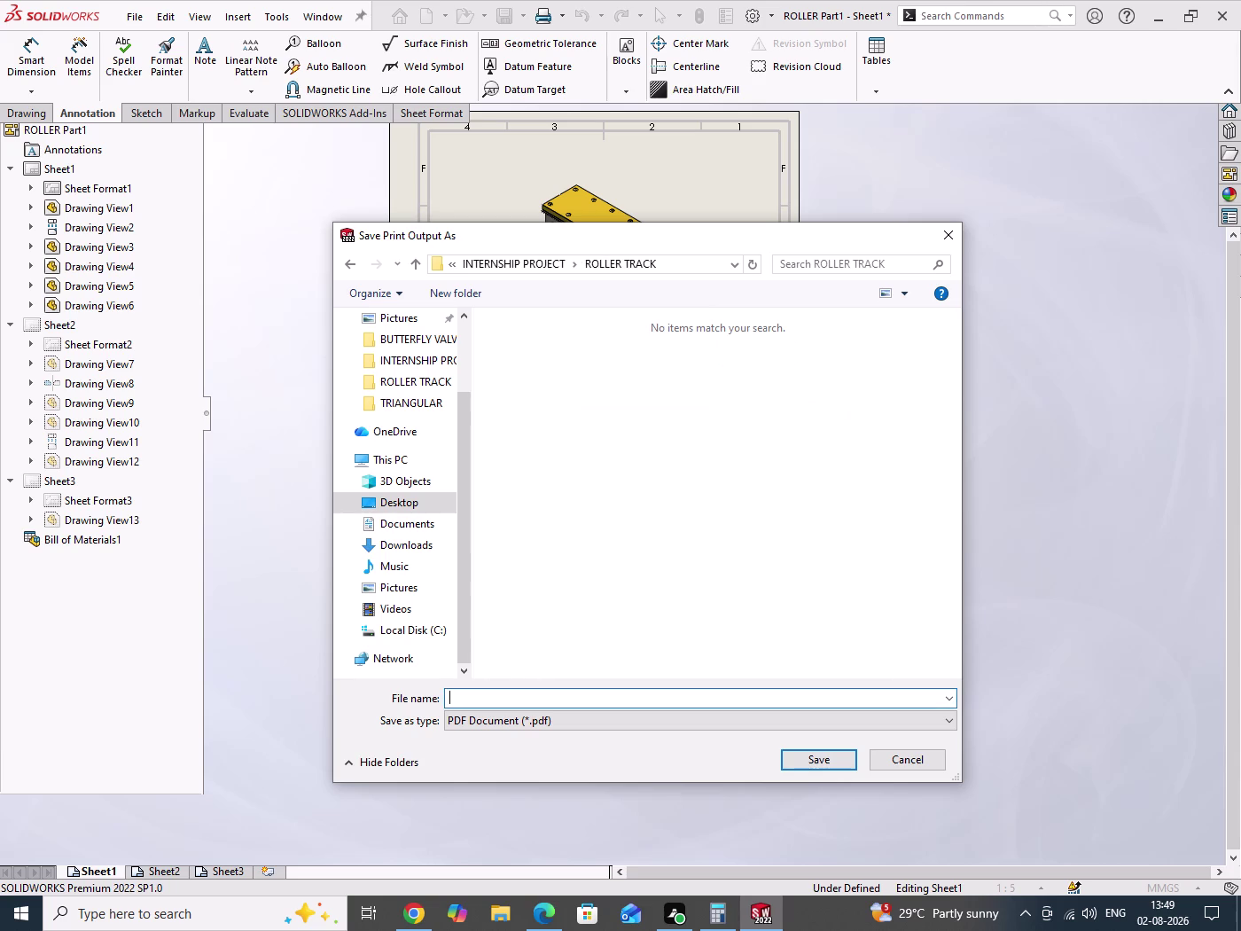
key(r)
key(o)
key(l)
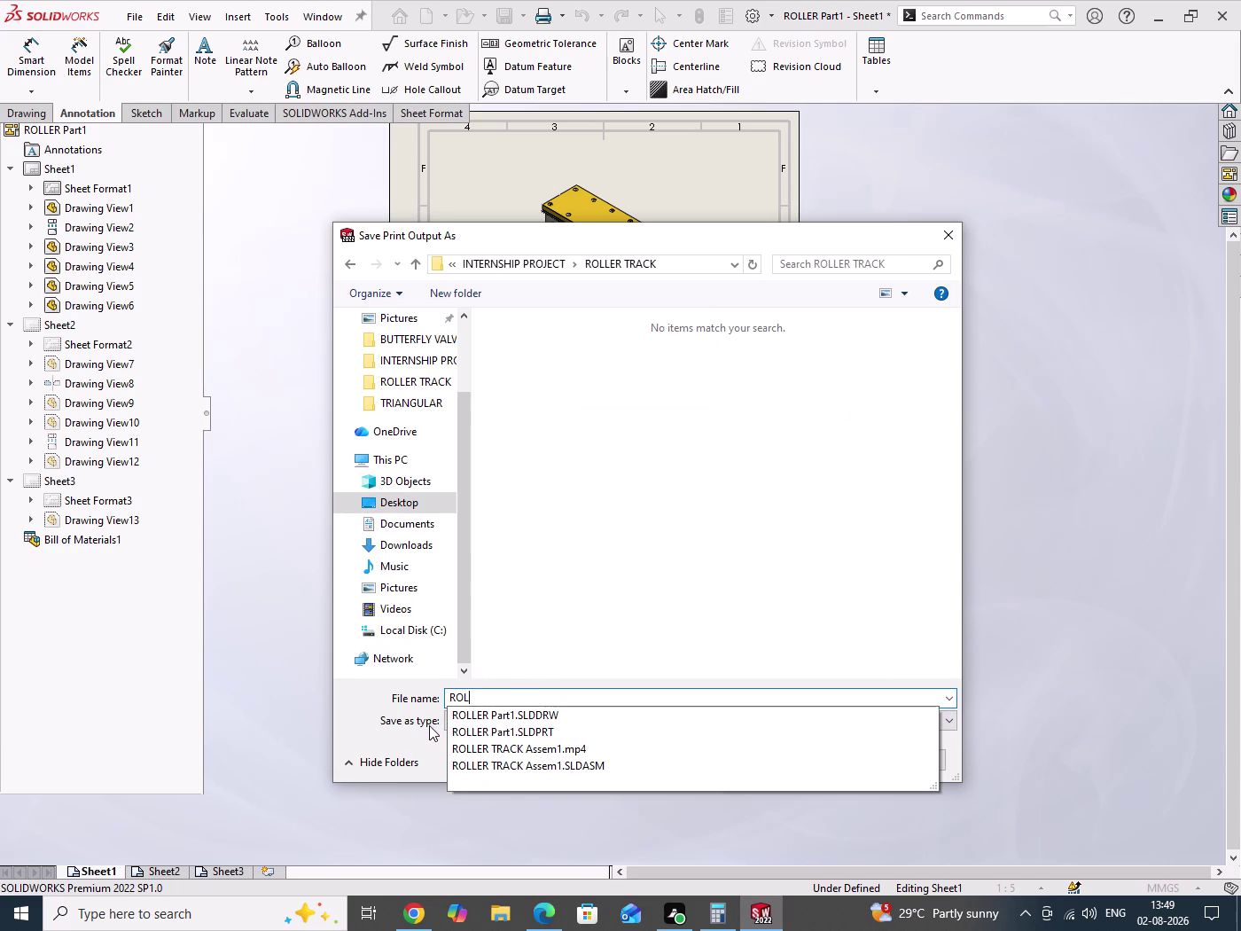
text(L)
text(E)
text(R)
key(space)
text(PDF)
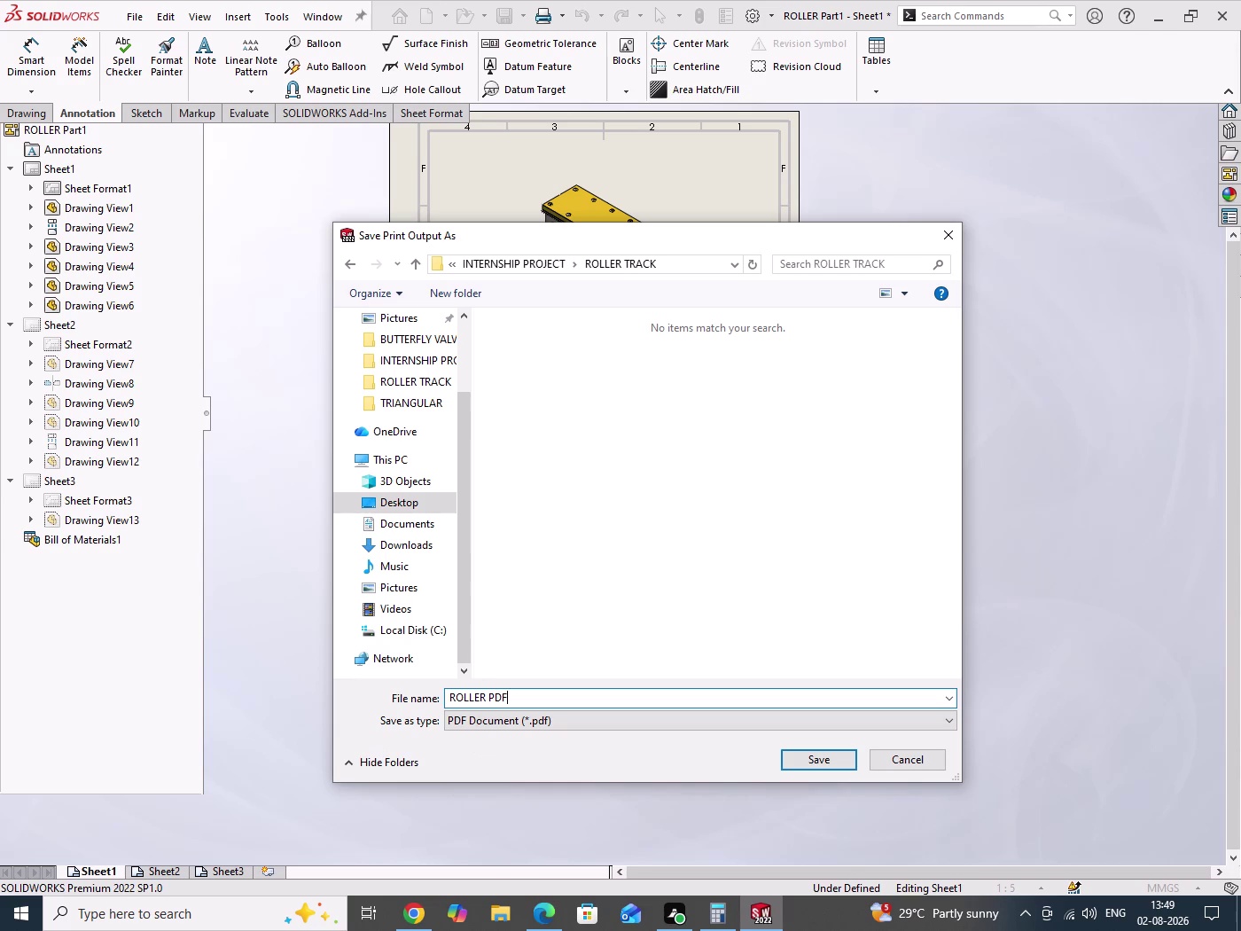
click(835, 764)
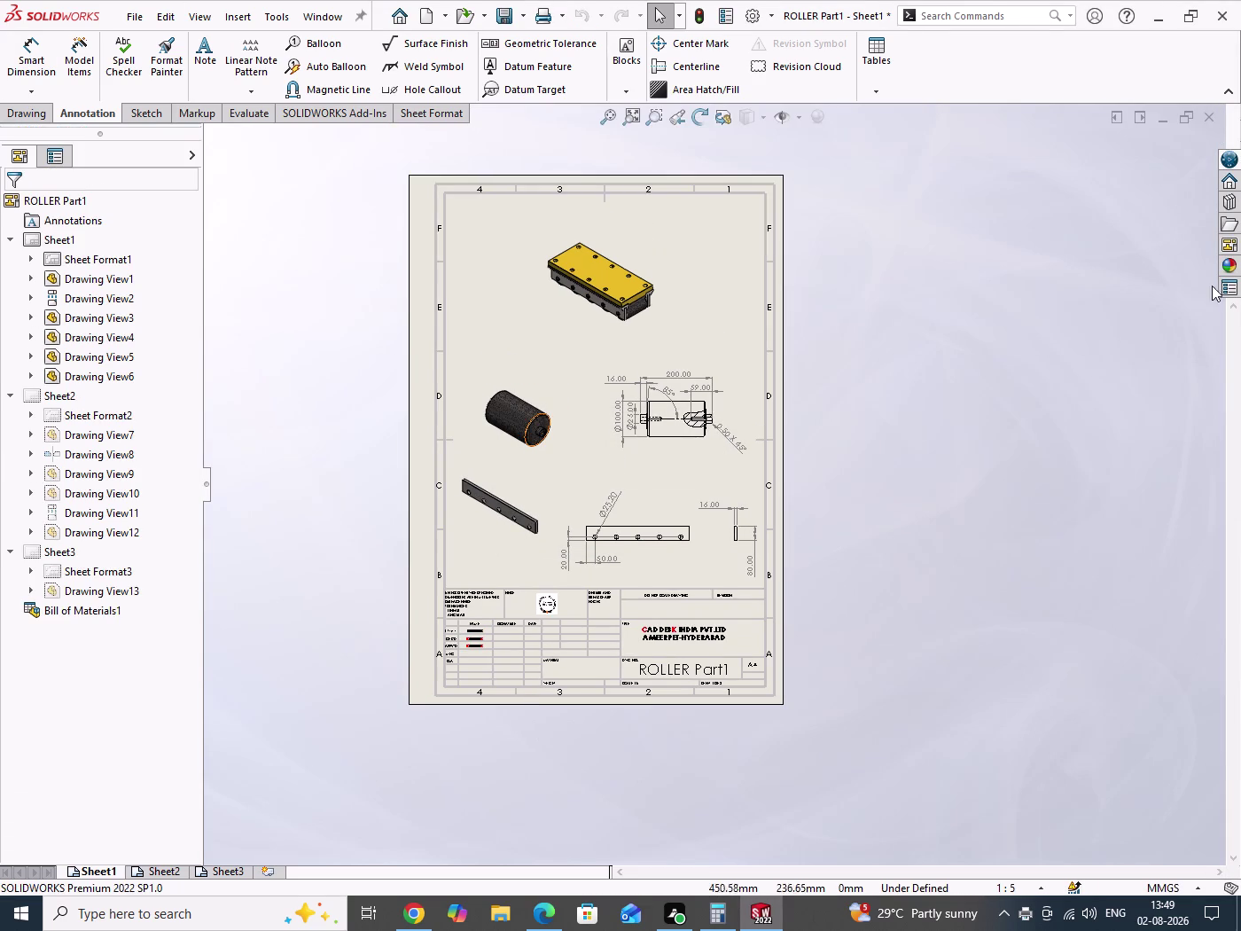
drag(903, 298, 982, 574)
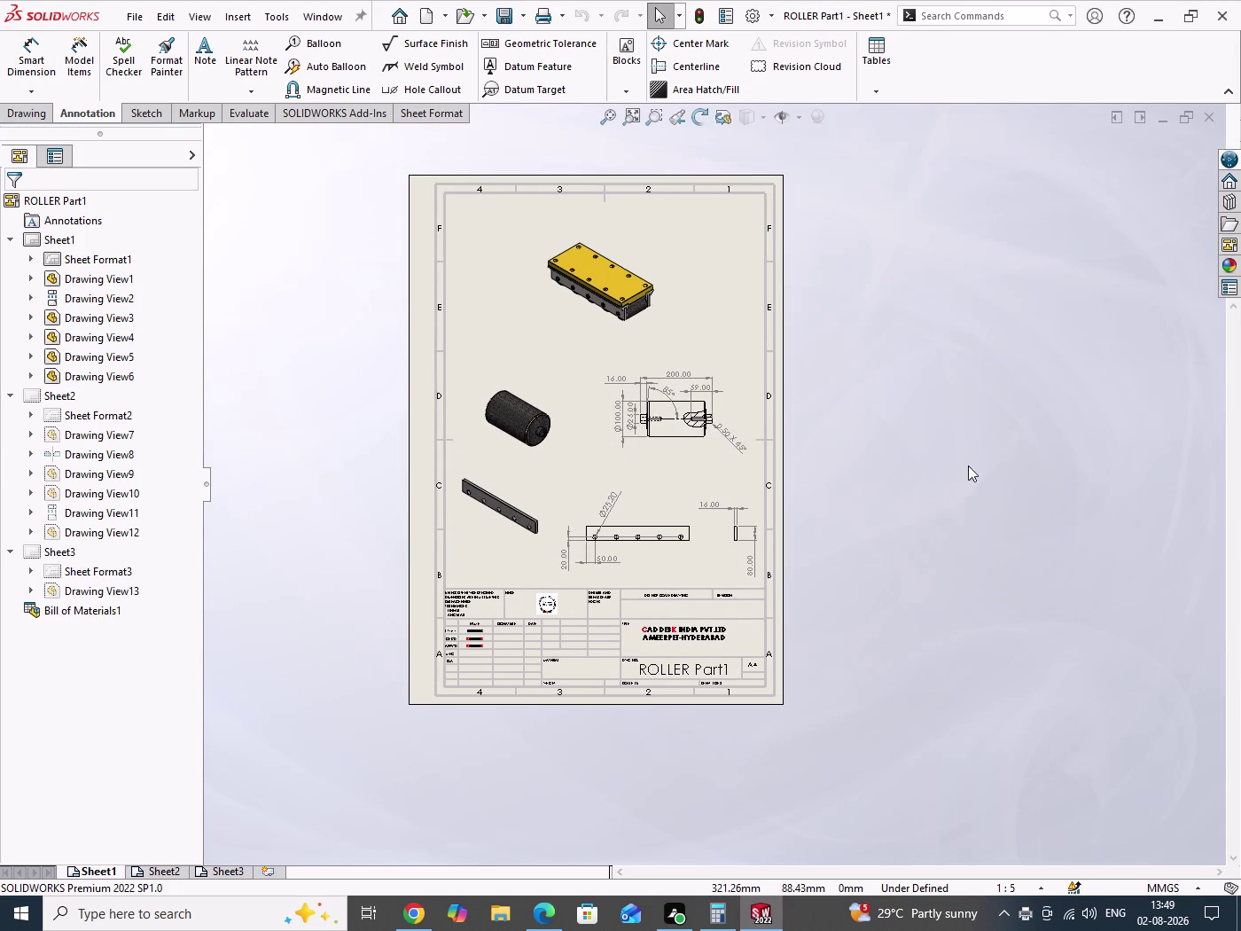
drag(908, 280, 950, 496)
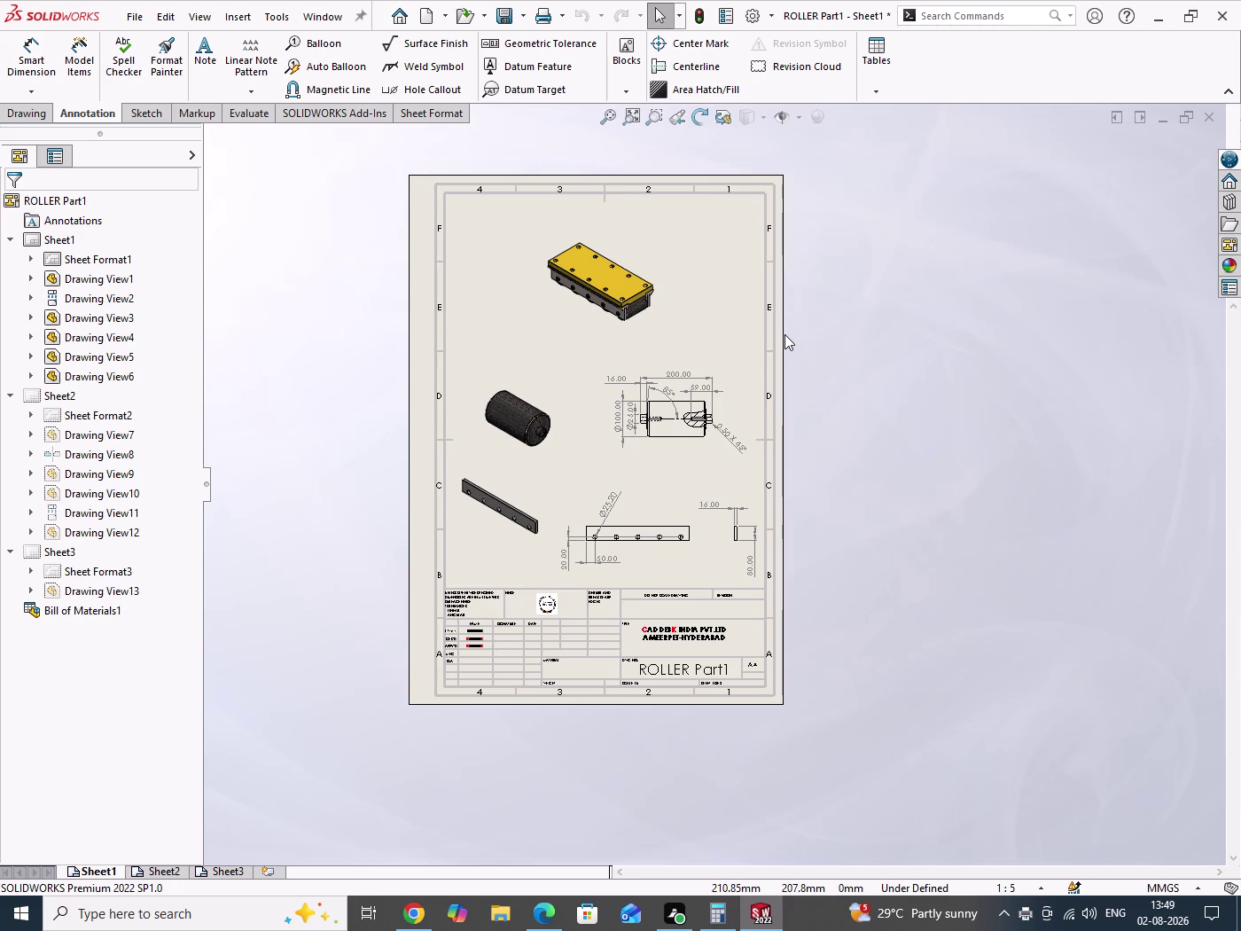
key(alt+Tab)
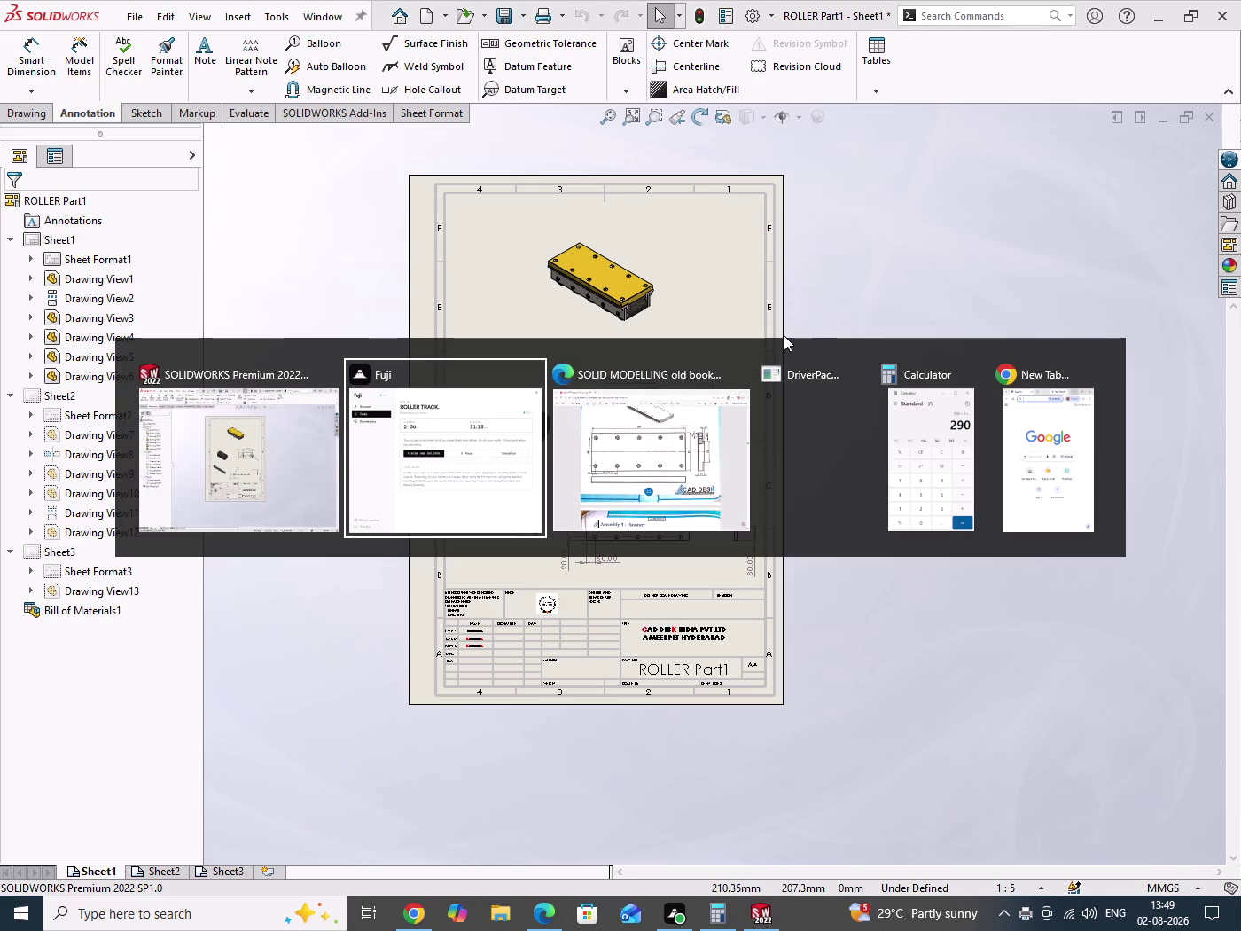
key(alt+Tab)
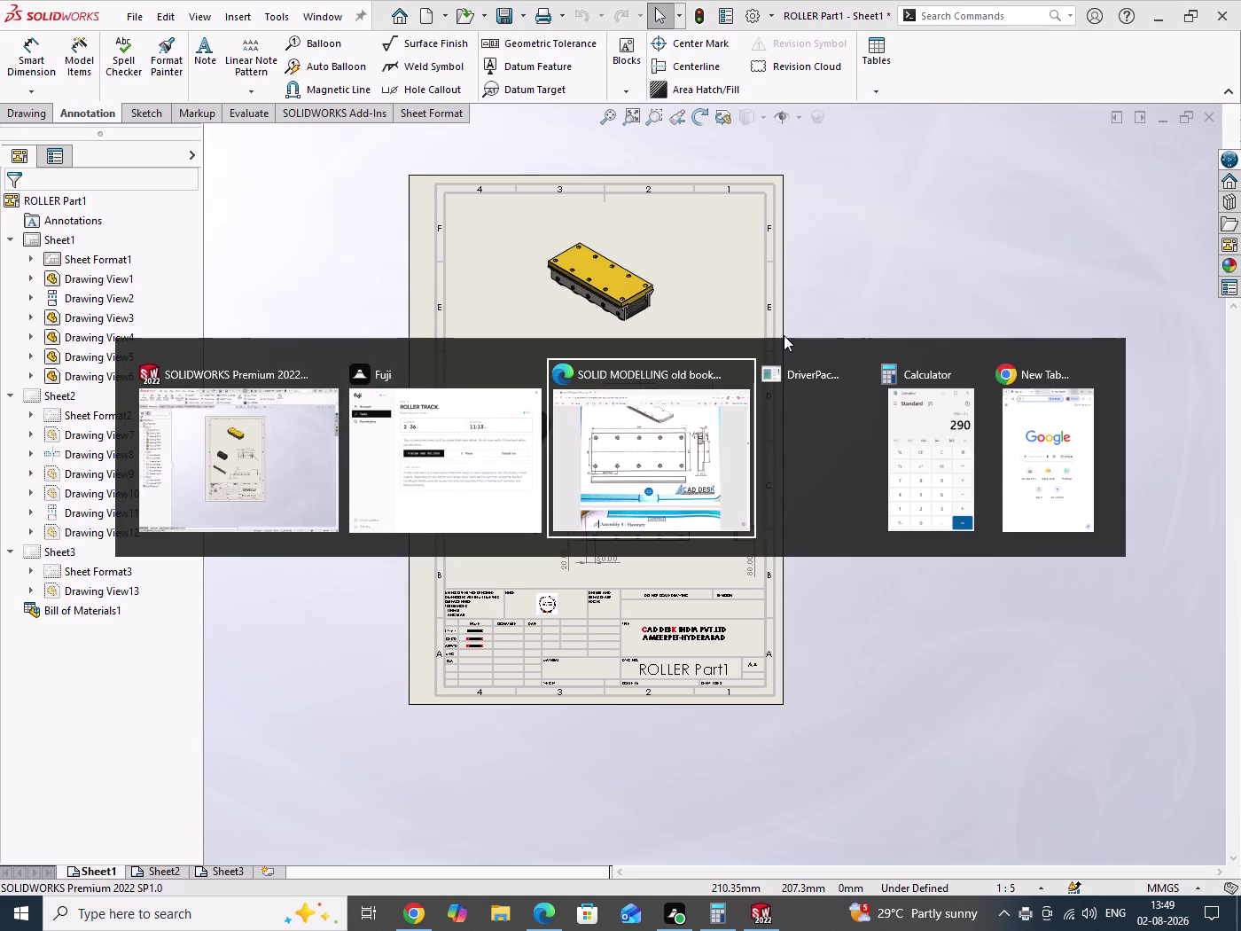
key(alt+Tab)
key(alt+Tab)
key(alt+Tab)
key(alt+Tab)
key(alt+Tab)
key(alt+Tab)
key(alt+Tab)
key(alt+Tab)
key(alt+Tab)
key(alt+Tab)
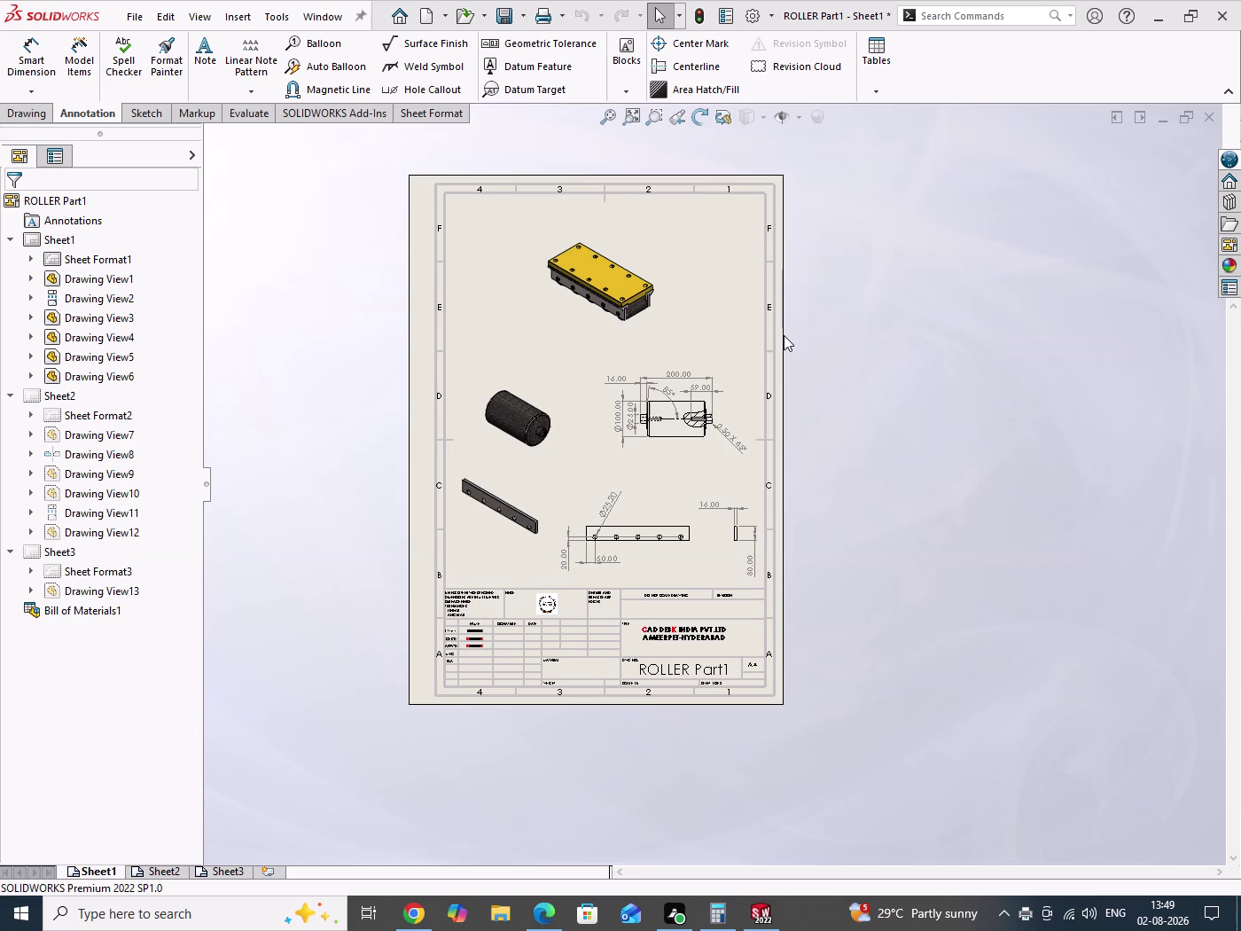
key(super+e)
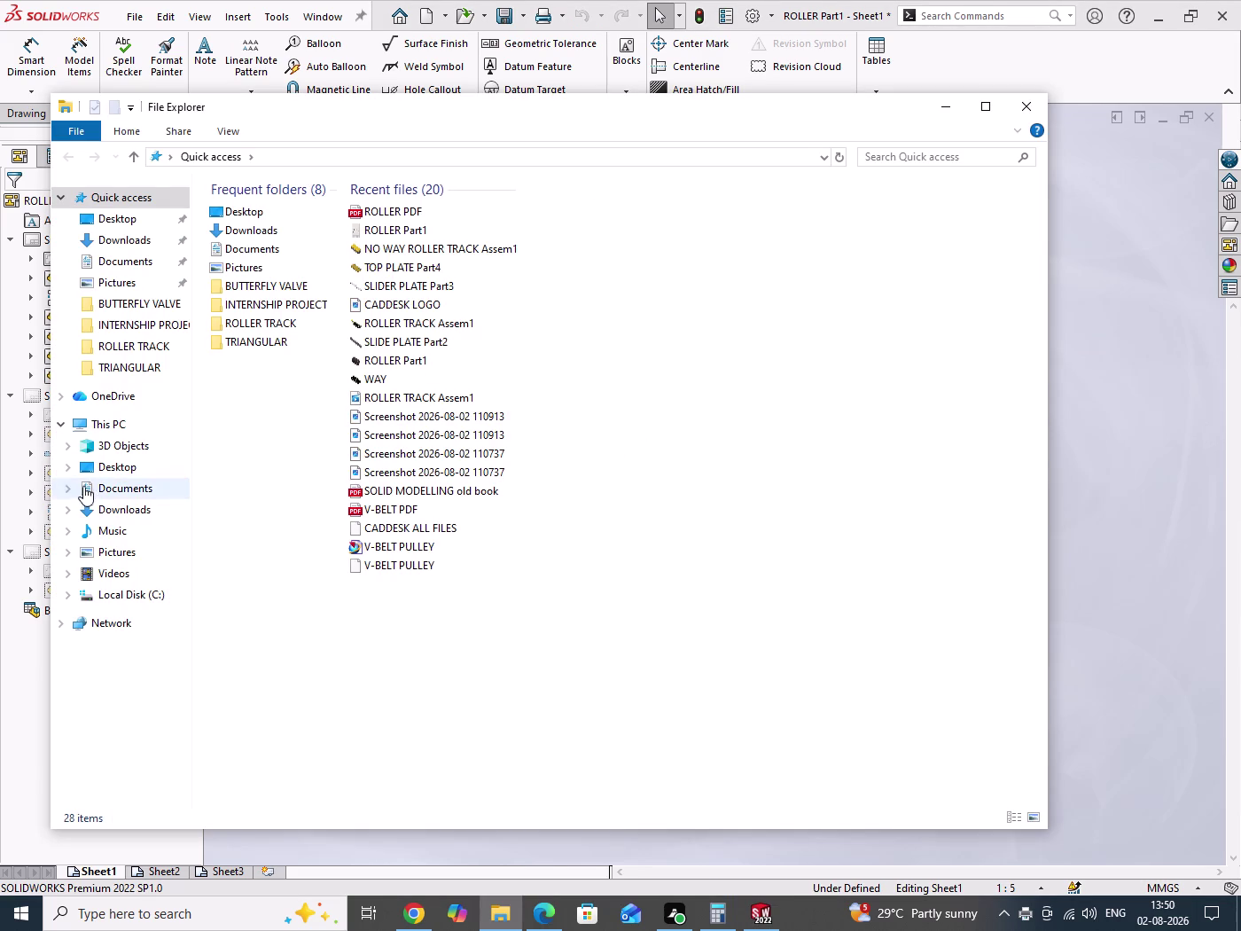
Browse INTERNSHIP PROJECT > ROLLER TRACK and open ROLLER PDF from its context menu.
double_click(130, 332)
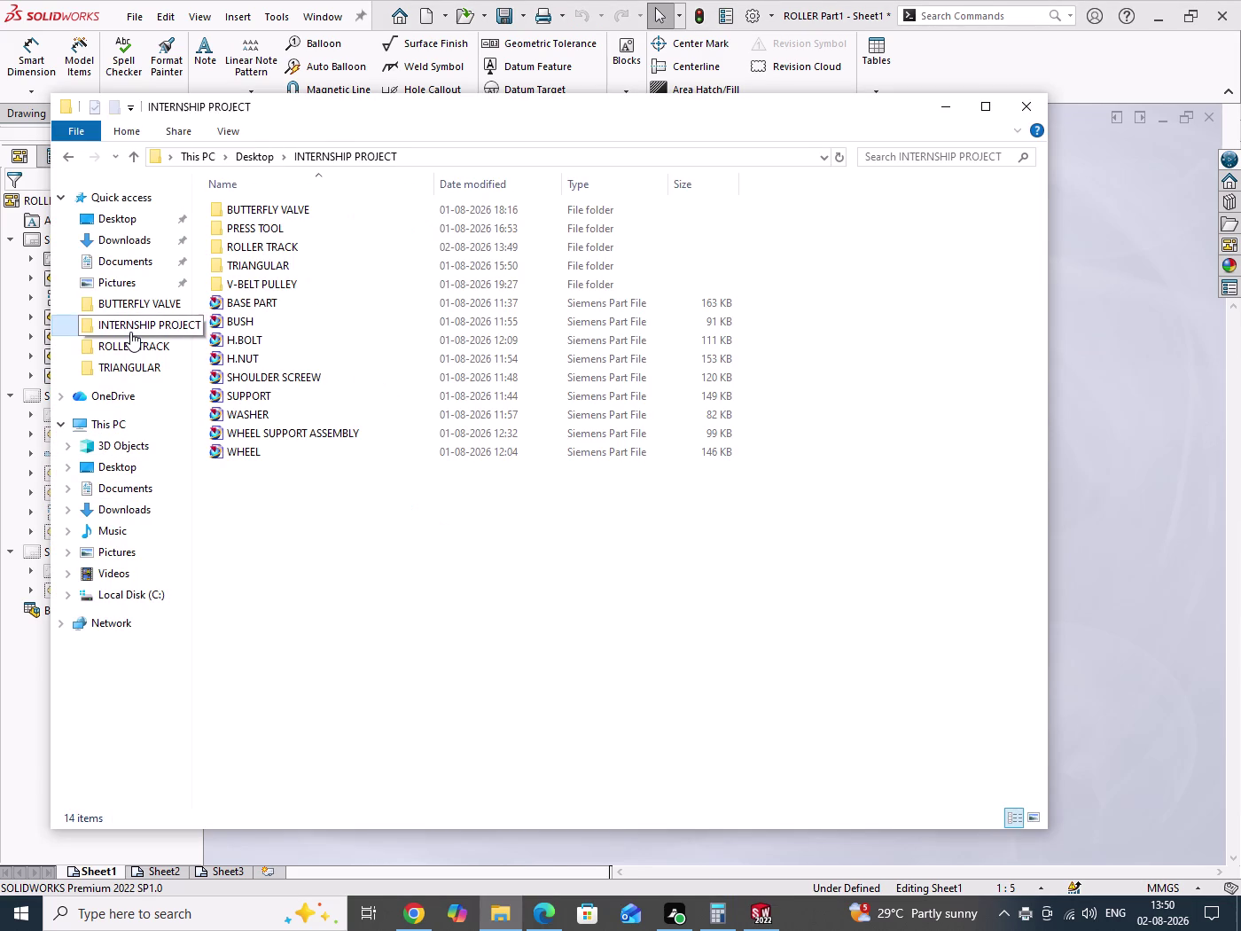
double_click(252, 245)
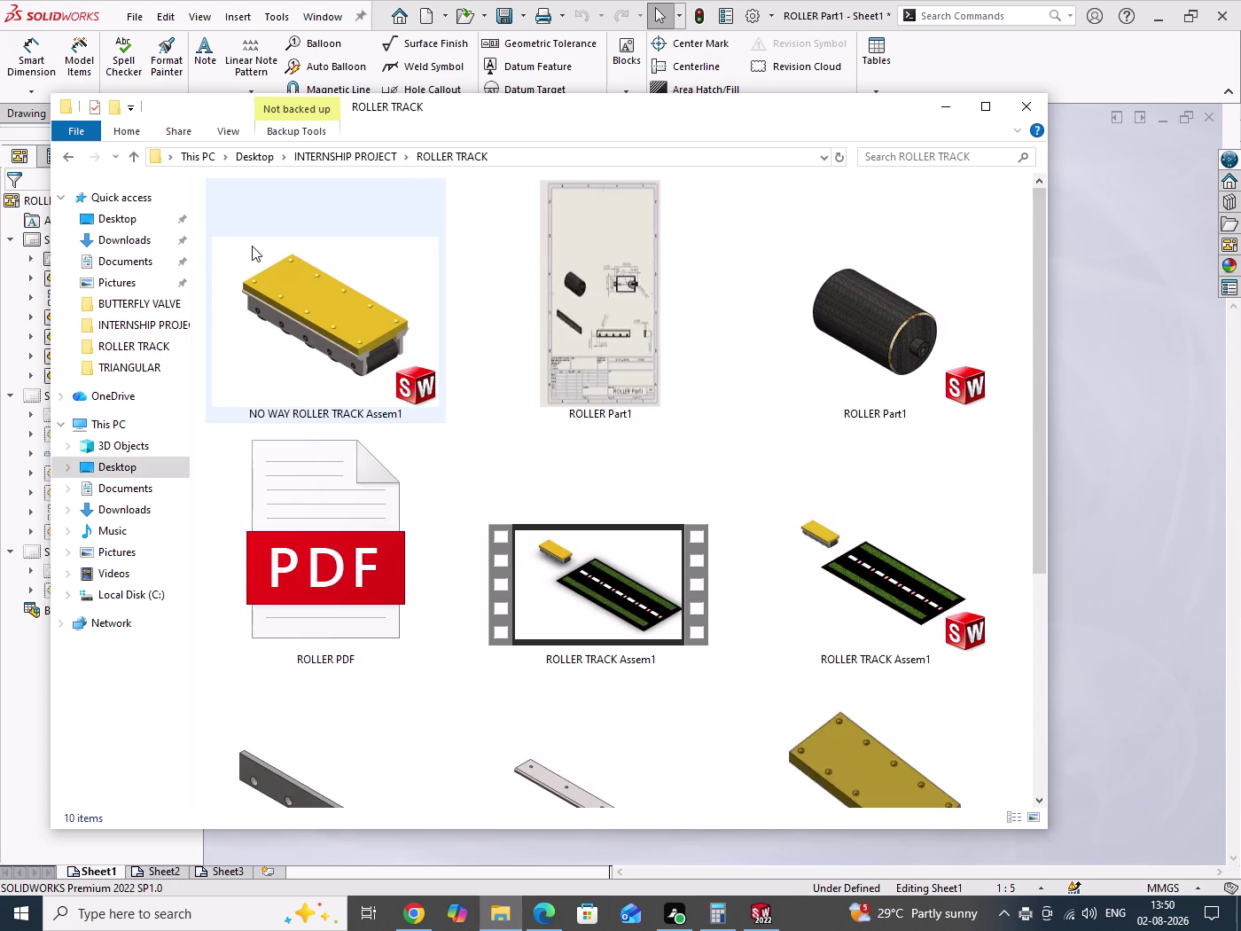
click(330, 563)
right_click(330, 563)
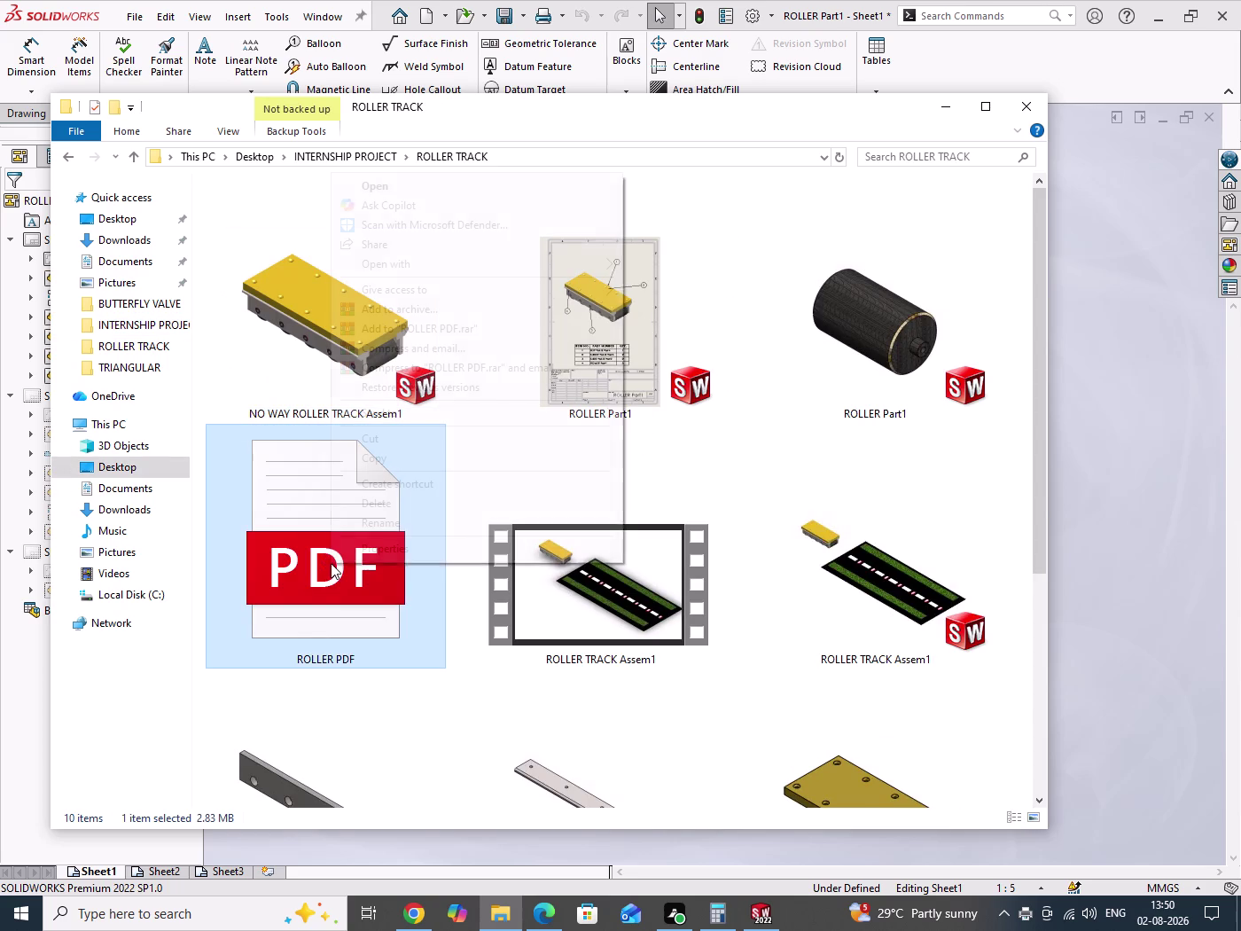
click(376, 188)
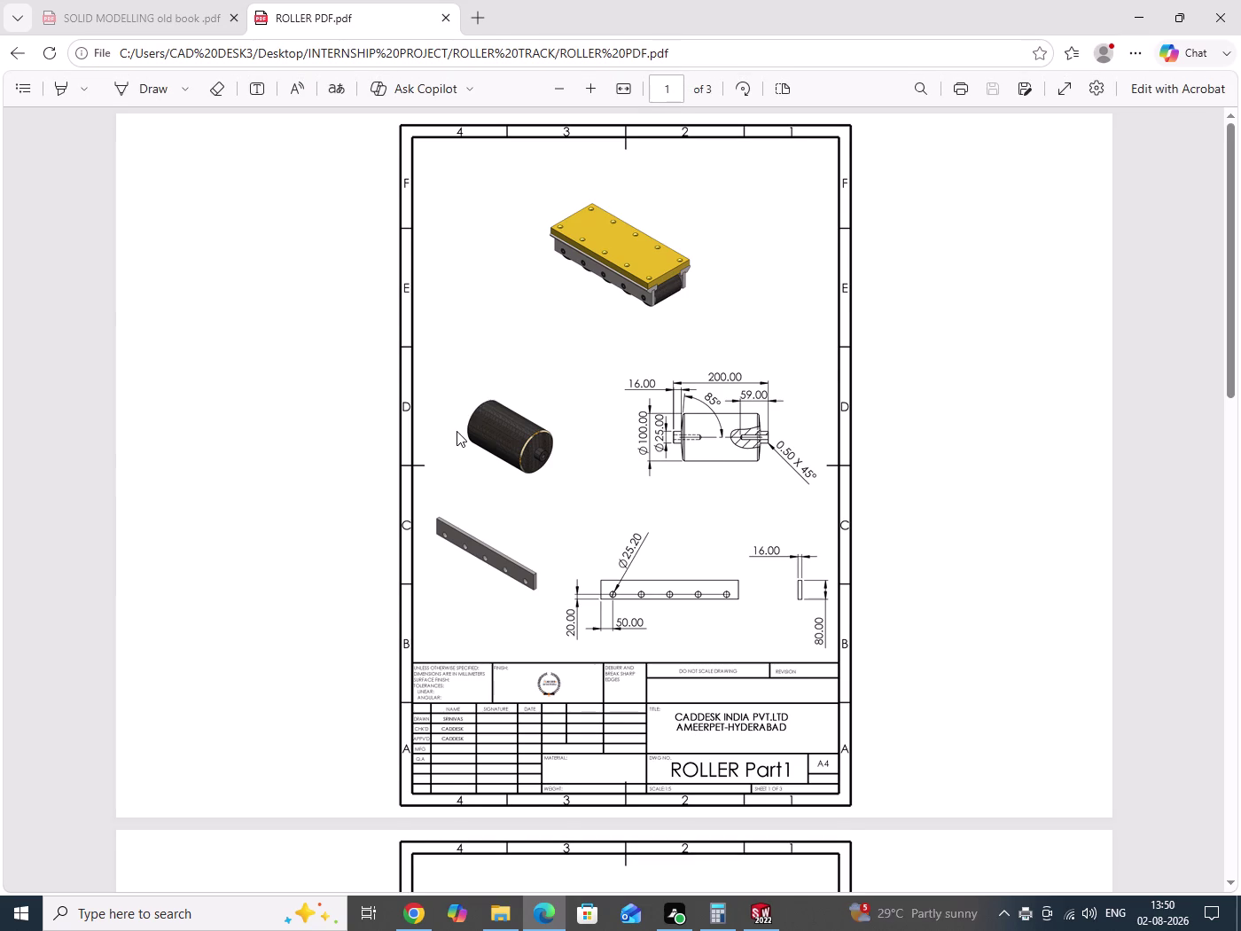
Scroll through the three ROLLER PDF pages in Edge, then close the viewer.
scroll(down, 3)
scroll(down, 3)
scroll(down, 3)
scroll(down, 3)
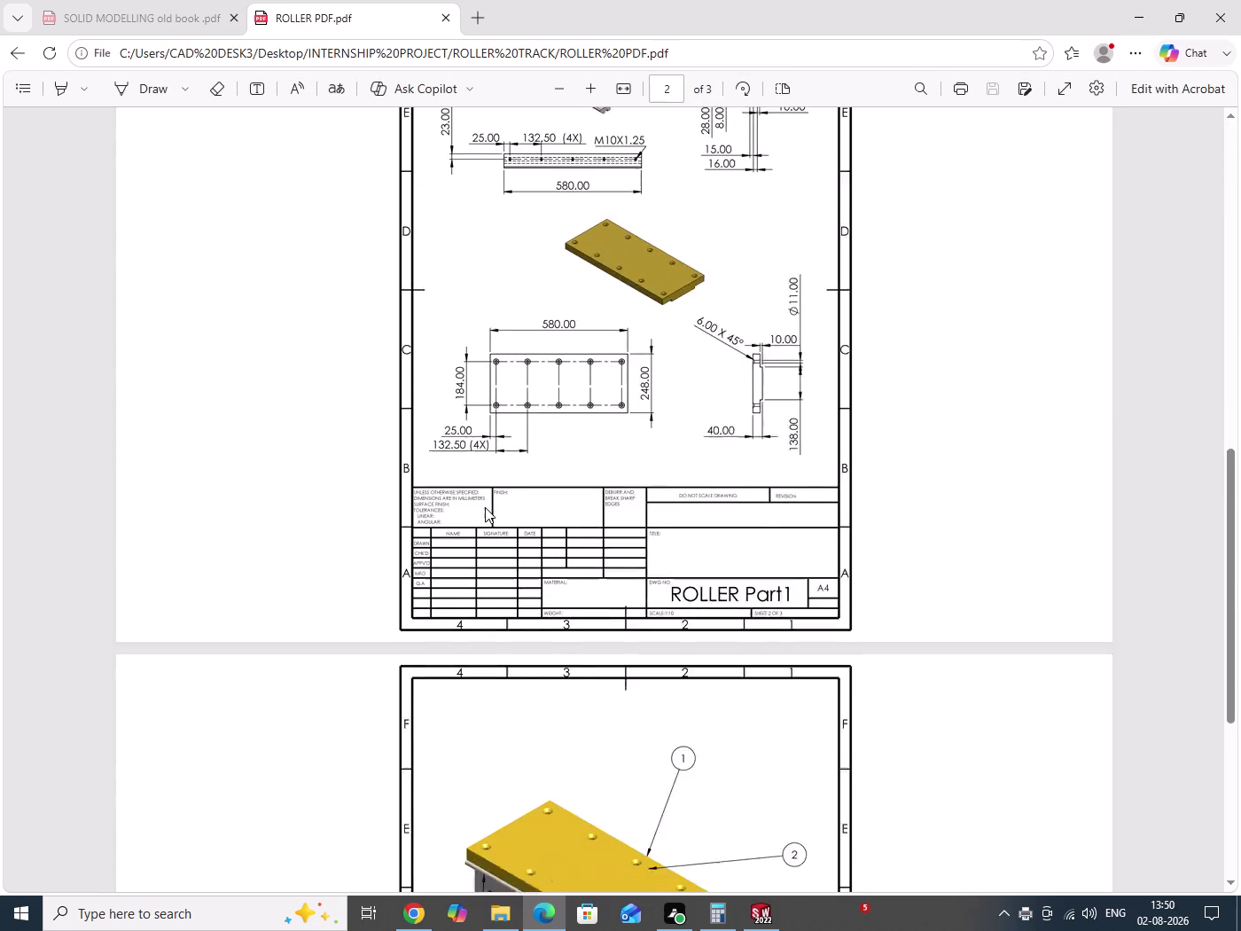
scroll(down, 3)
scroll(up, 3)
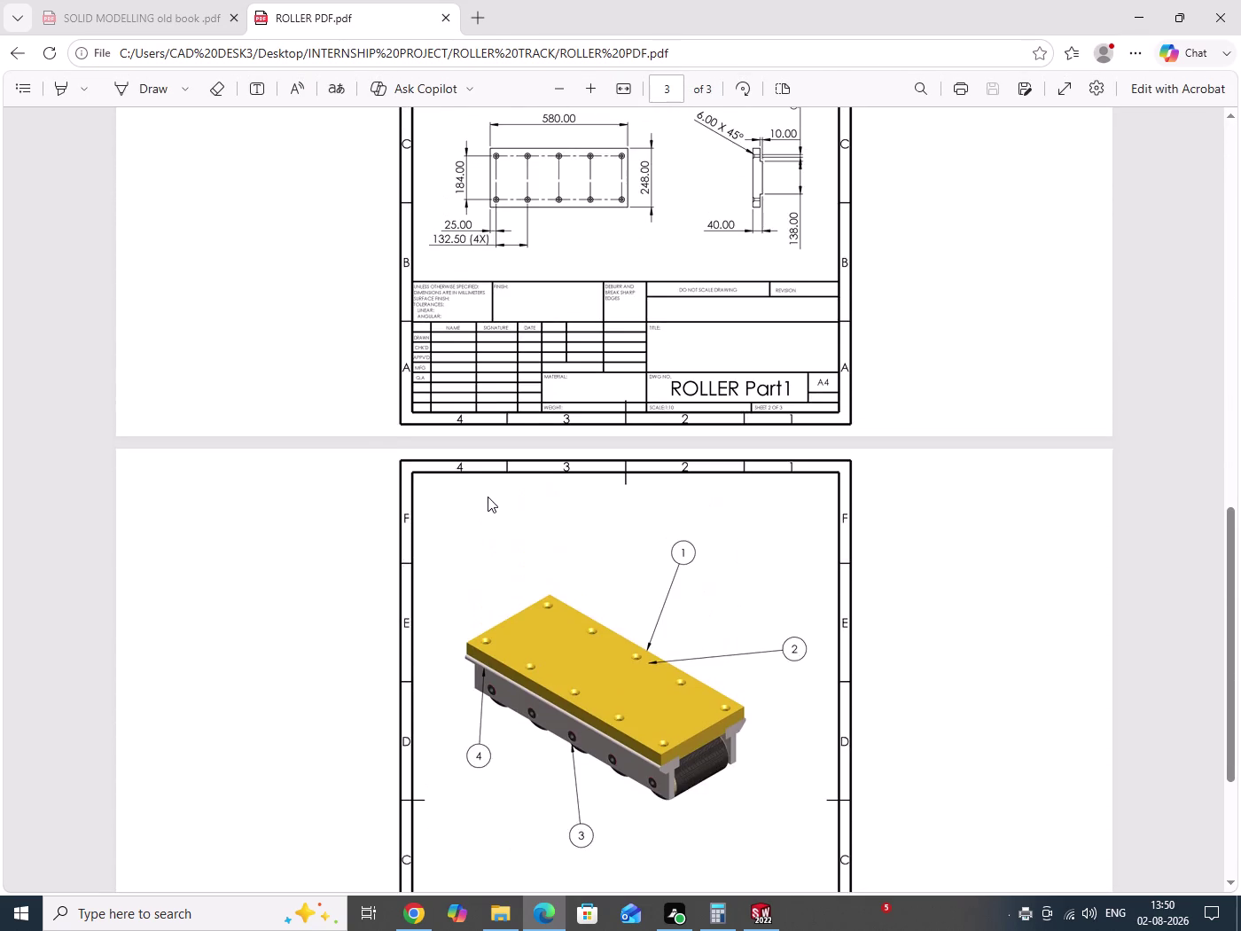
scroll(up, 3)
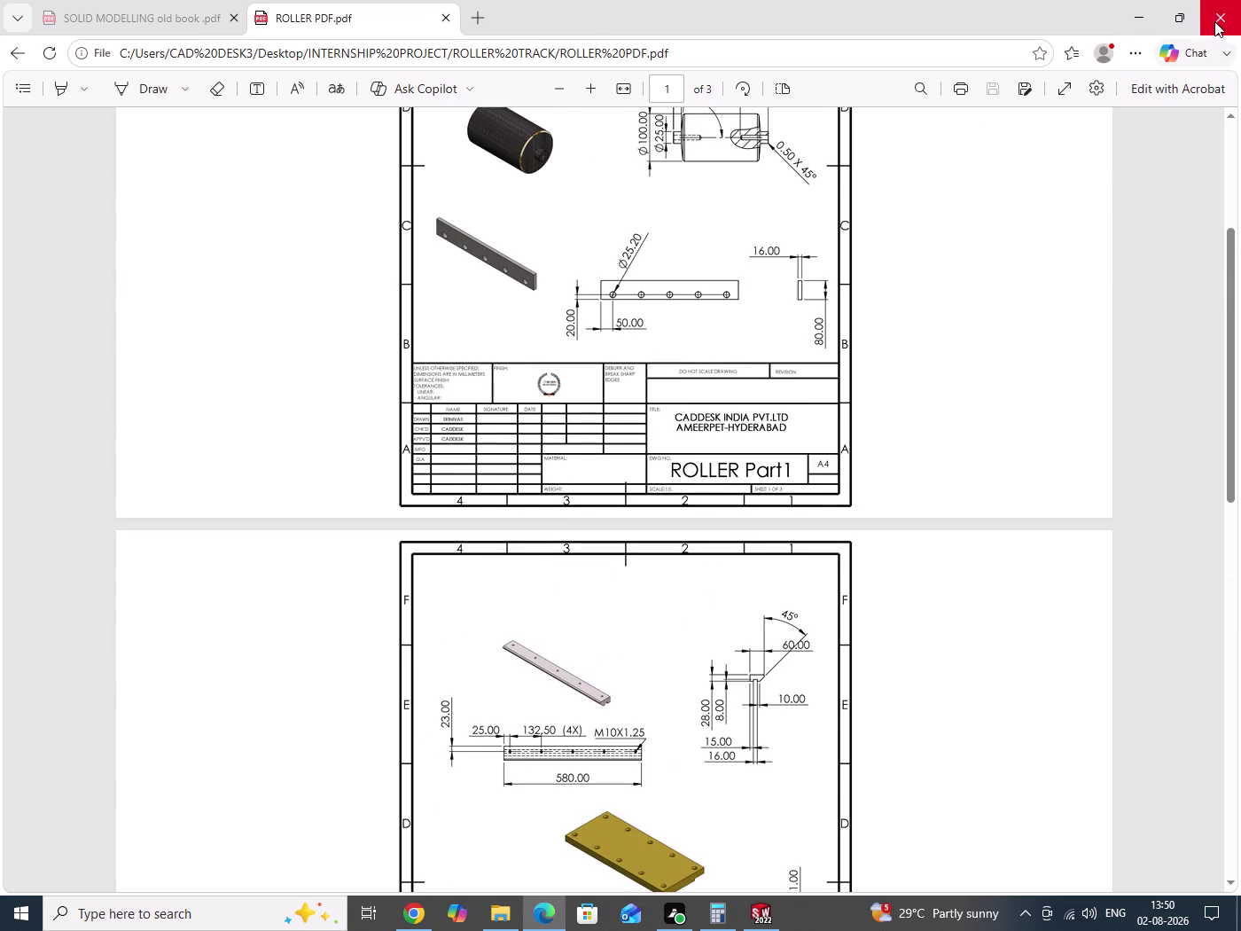
click(1215, 21)
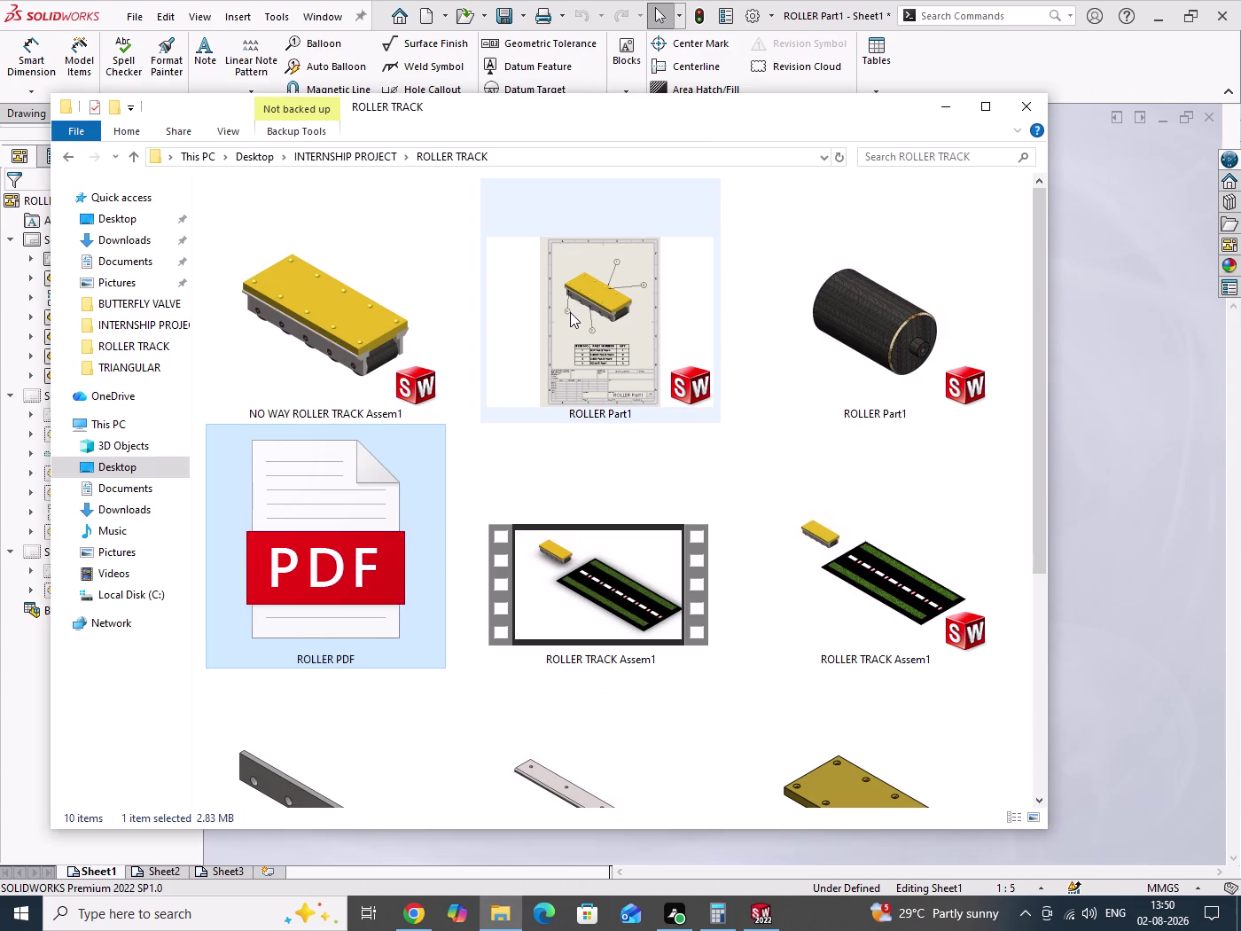
Return to the SOLIDWORKS window and close it, bringing up the save prompt.
click(1029, 109)
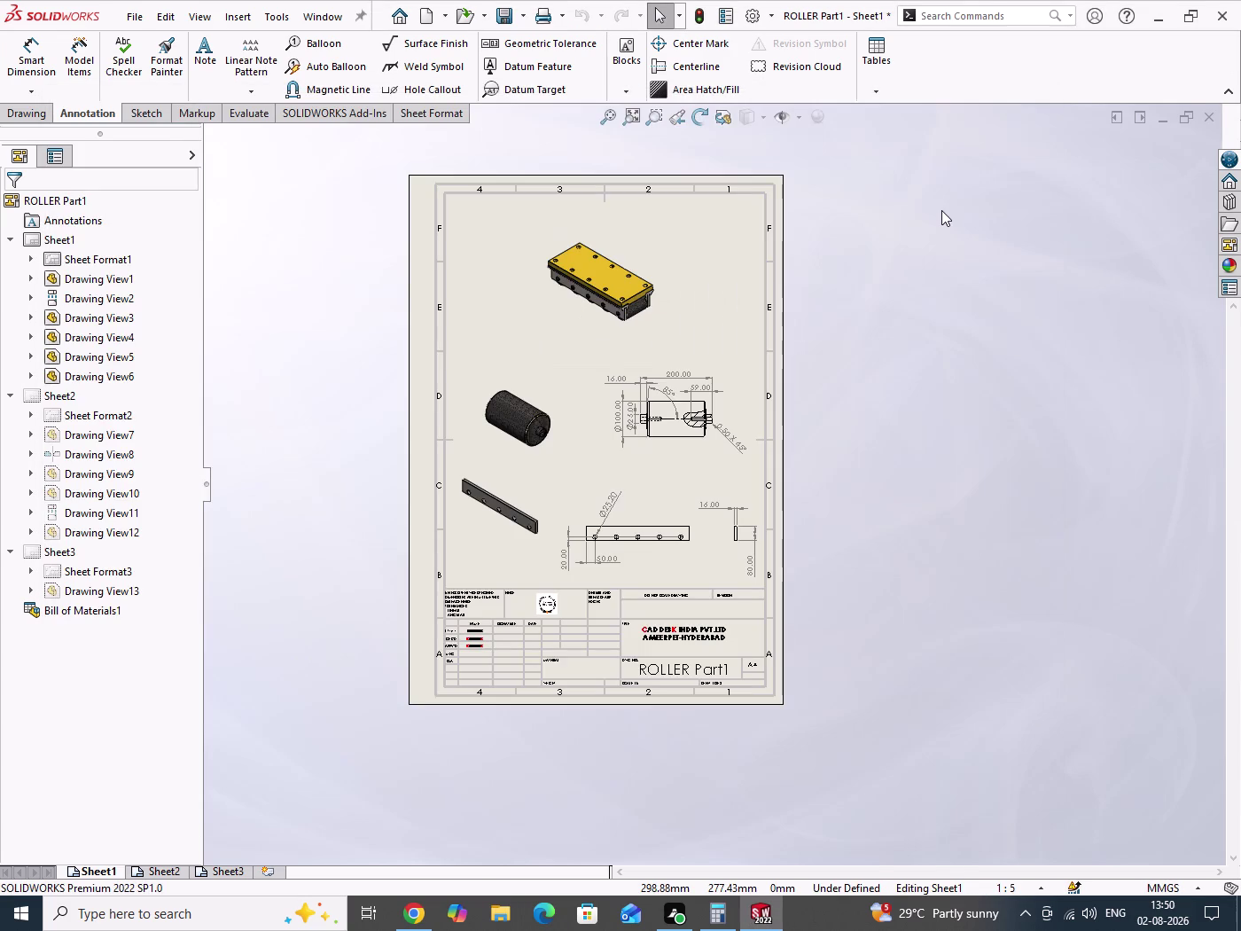
drag(900, 294, 970, 436)
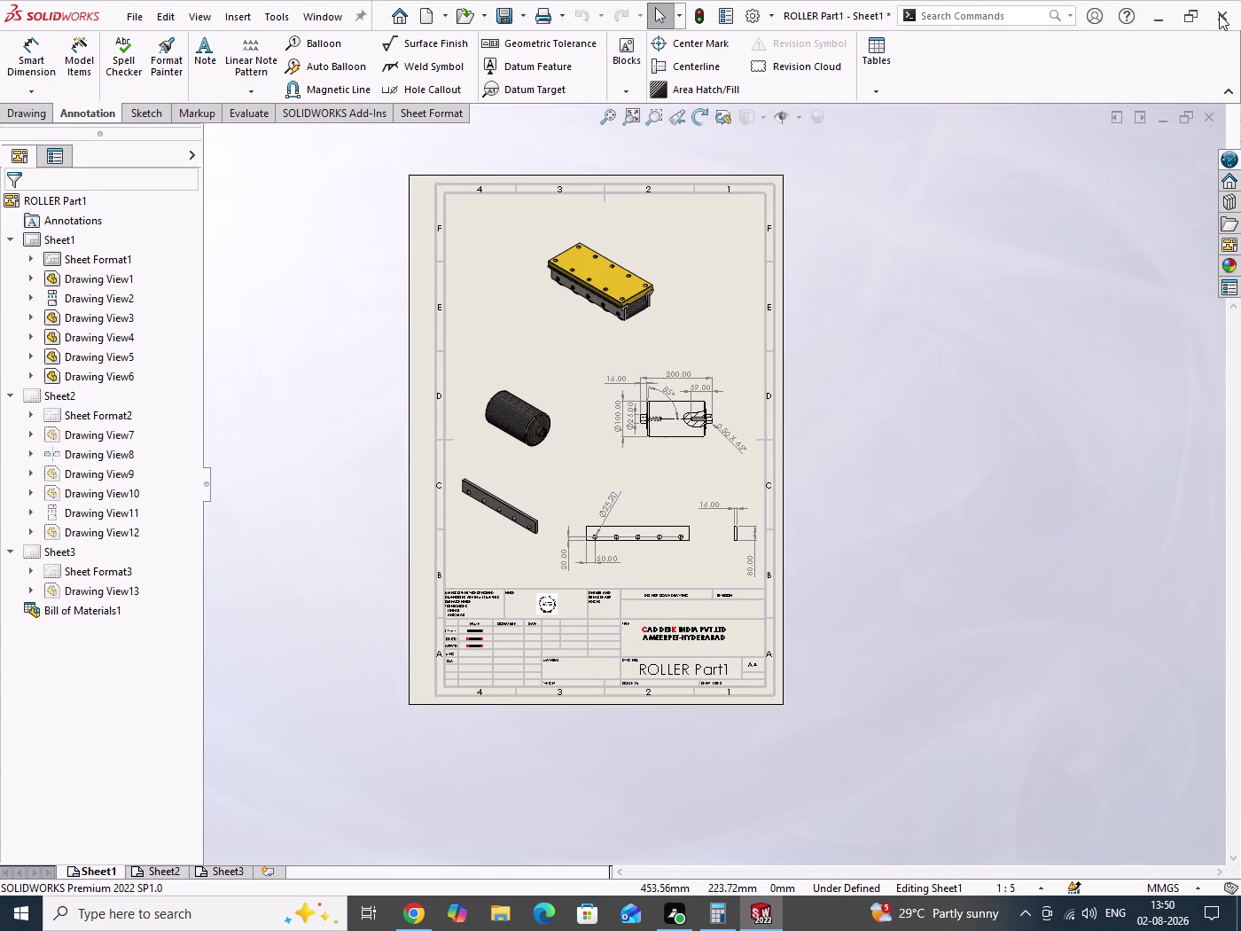
click(1219, 15)
click(551, 426)
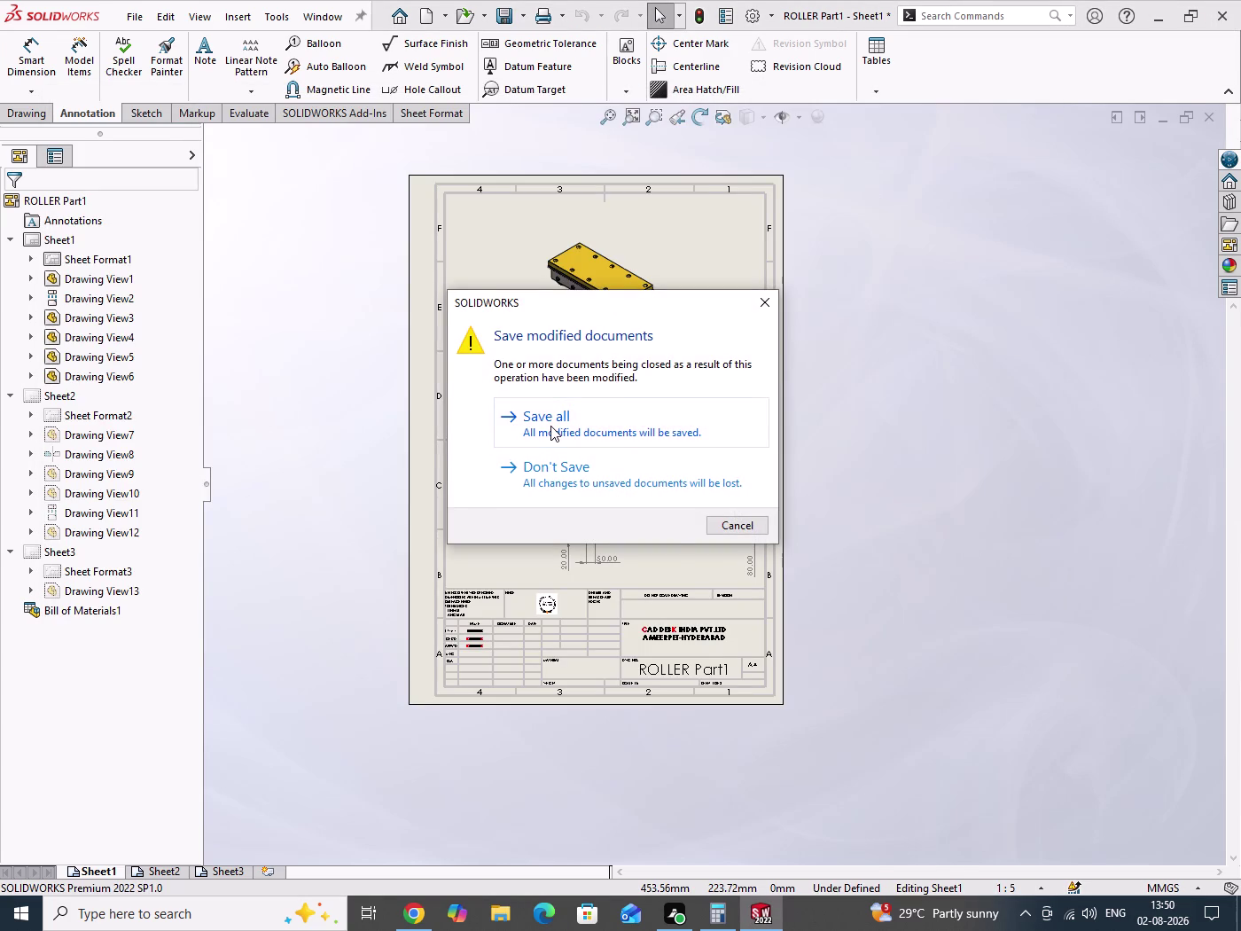